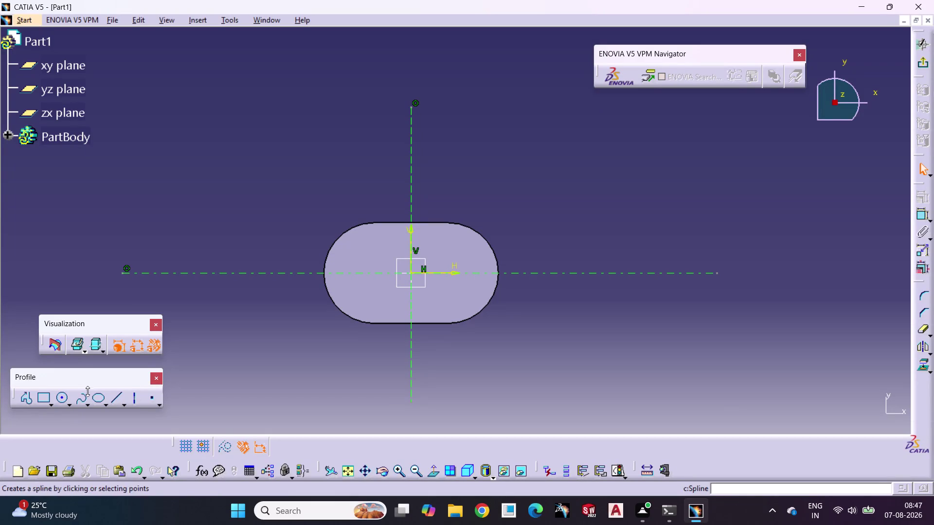
Draw a circle on the horizontal axis left of the origin inside the slot outline.
click(60, 397)
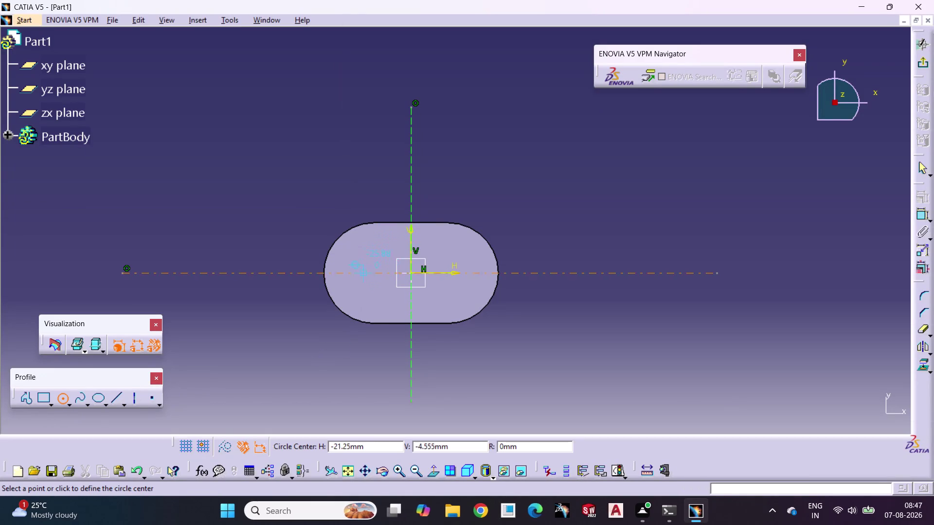
click(367, 271)
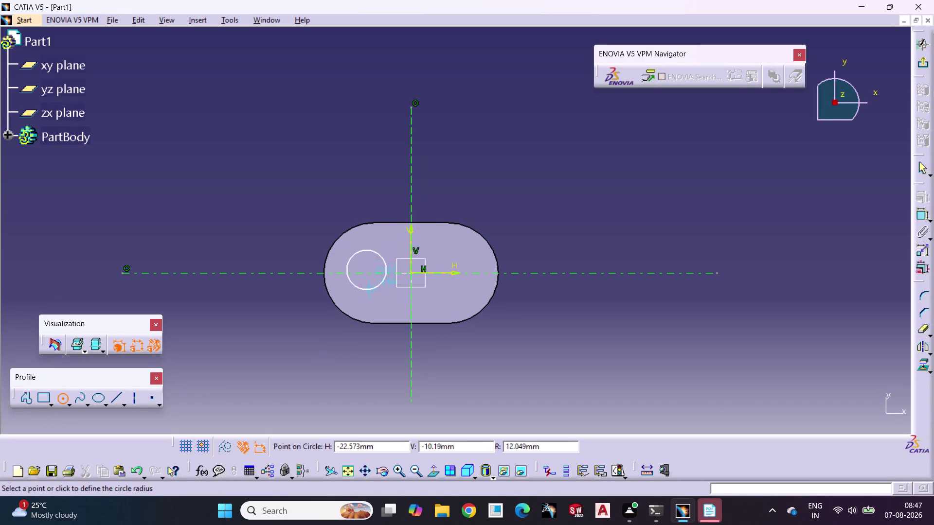
click(372, 297)
click(303, 334)
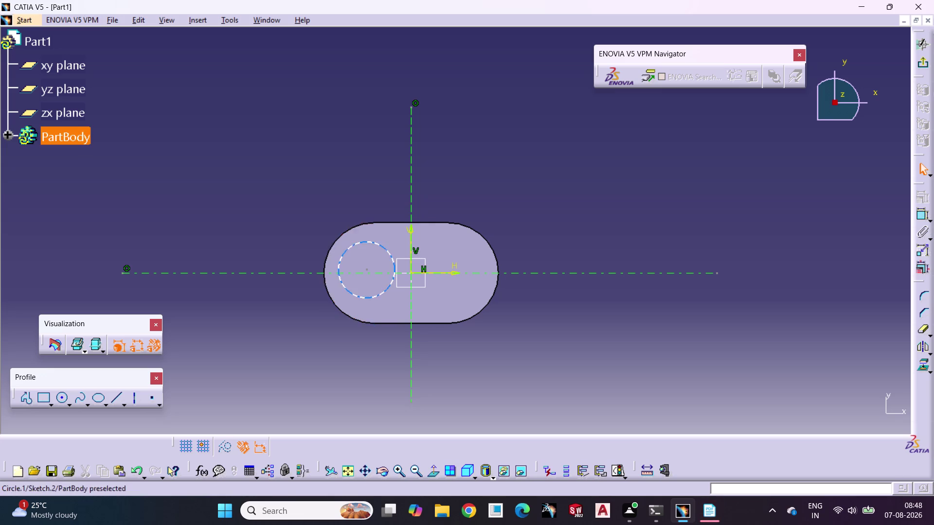
drag(369, 268, 370, 277)
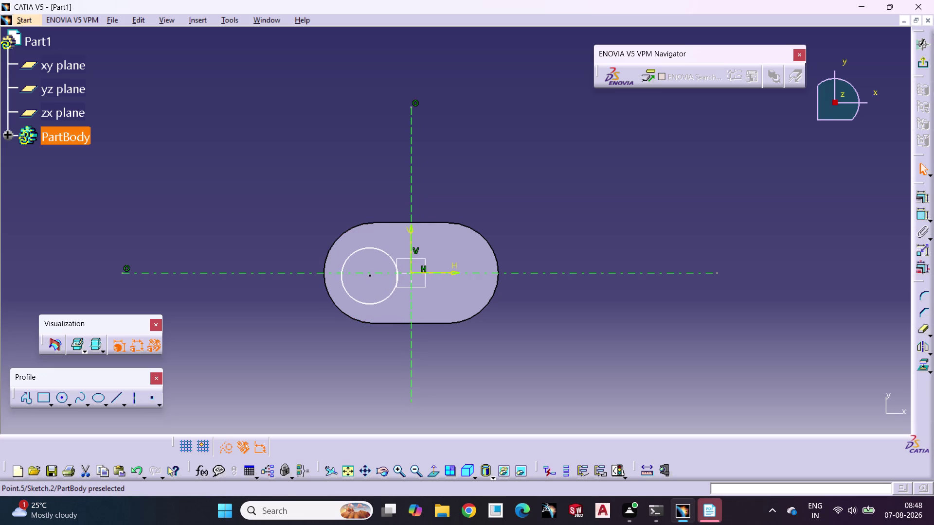
drag(370, 276, 365, 274)
click(286, 308)
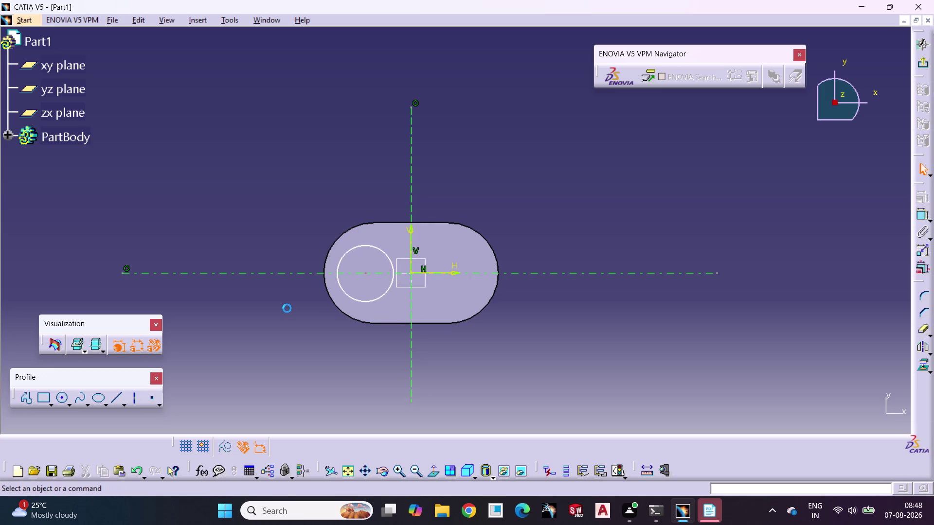
click(916, 215)
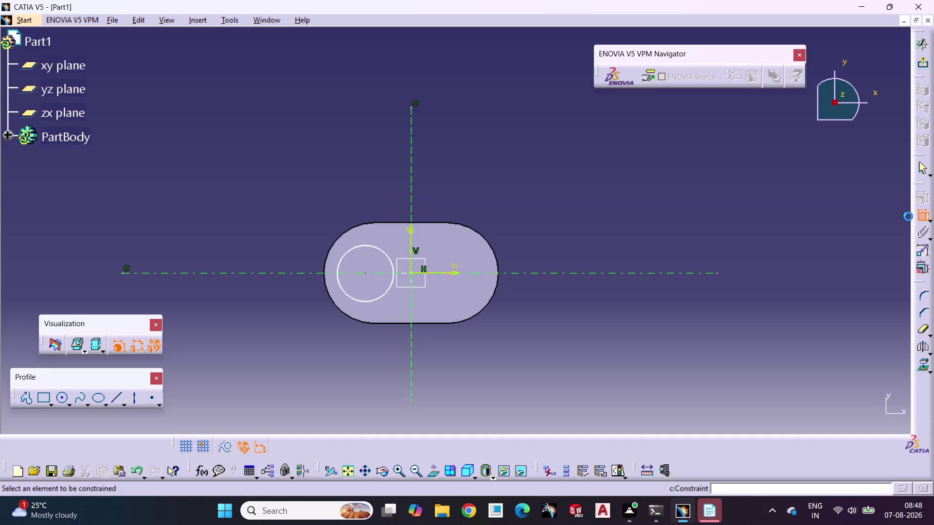
Dimension the circle as a 45 mm diameter.
click(363, 303)
click(262, 351)
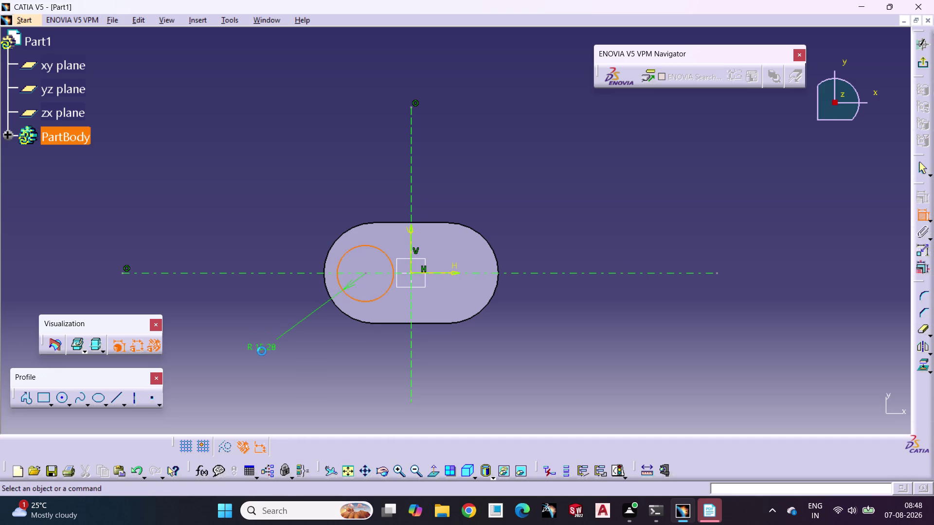
double_click(262, 351)
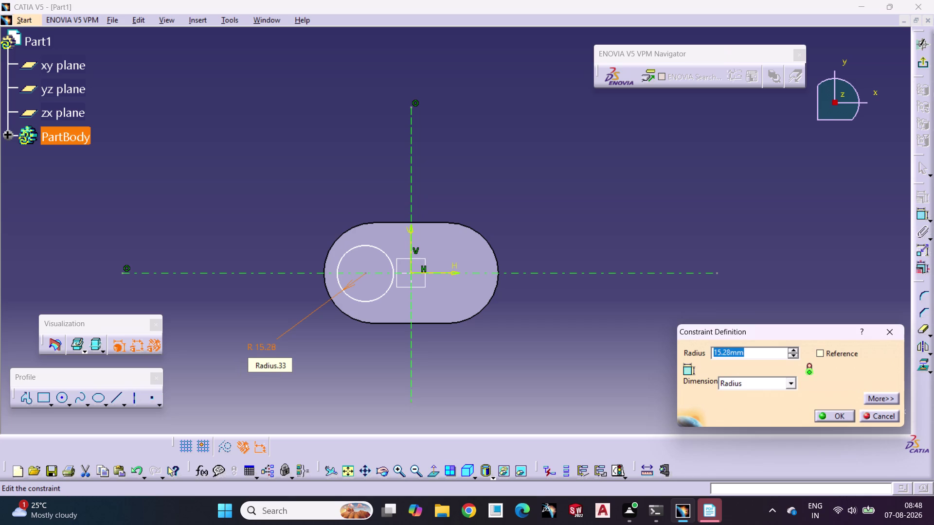
text(45)
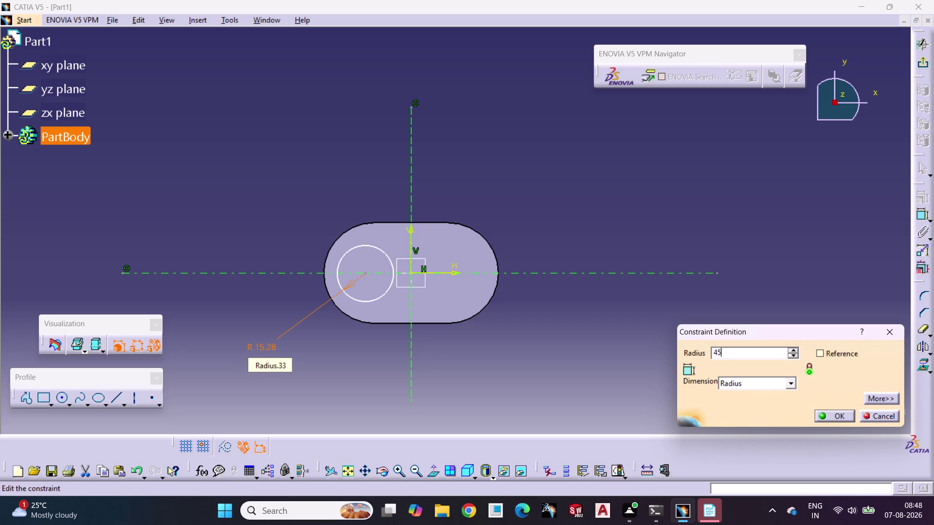
click(790, 380)
click(768, 403)
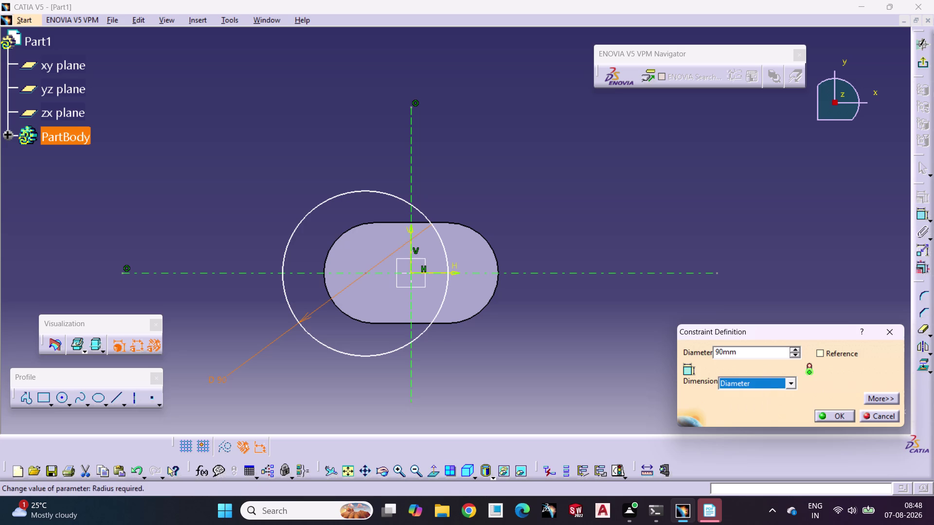
drag(757, 353, 697, 370)
text(45)
key(Return)
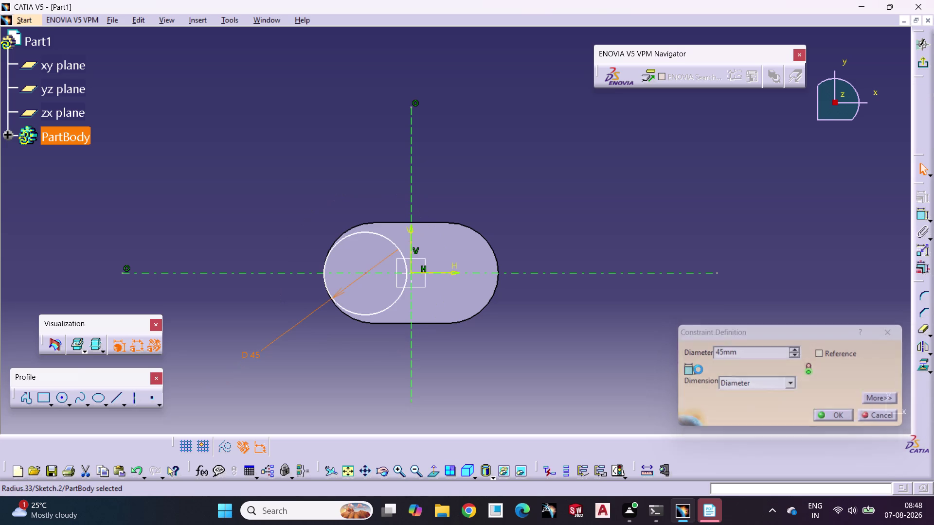
click(333, 395)
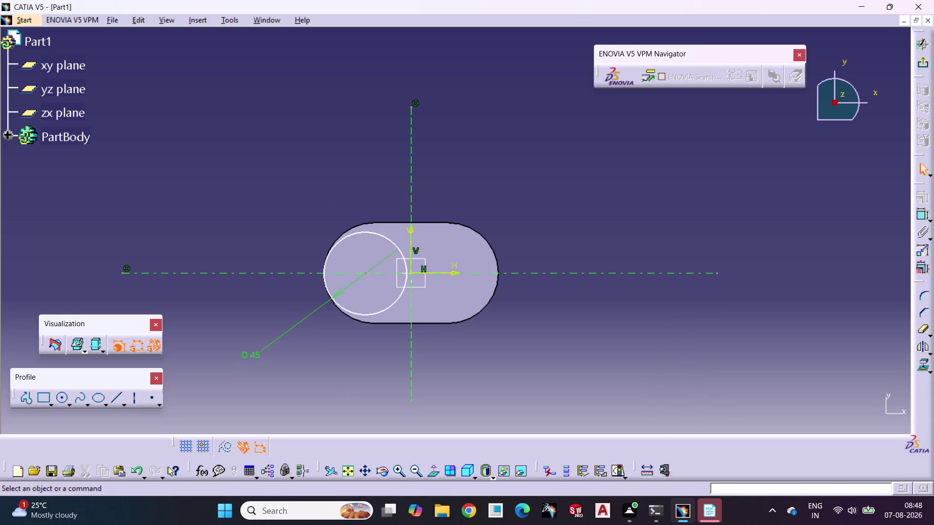
Nudge the circle's centre slightly to the right.
drag(367, 274, 370, 274)
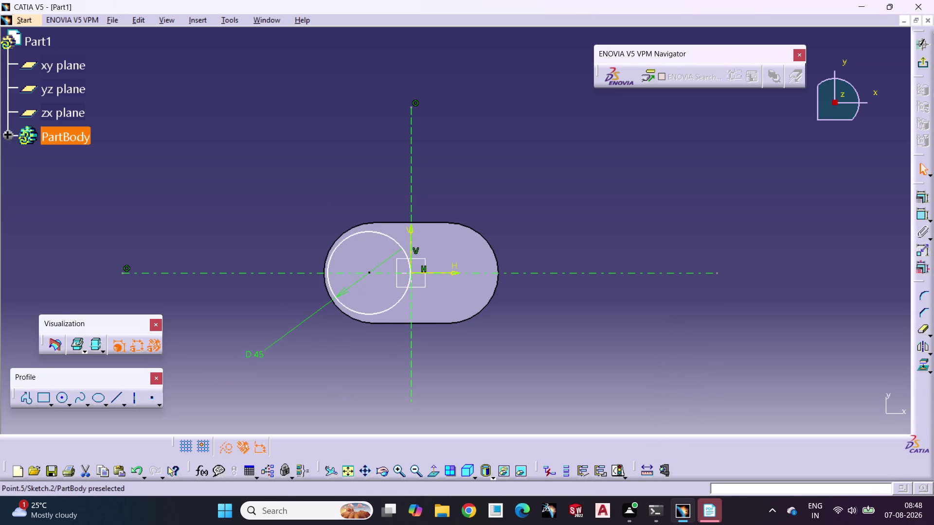
drag(370, 273, 372, 273)
click(332, 345)
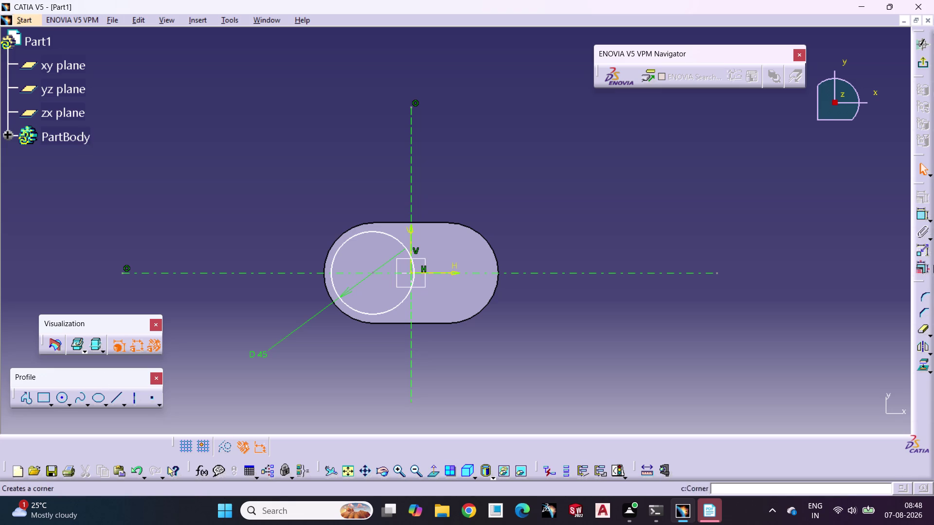
click(920, 213)
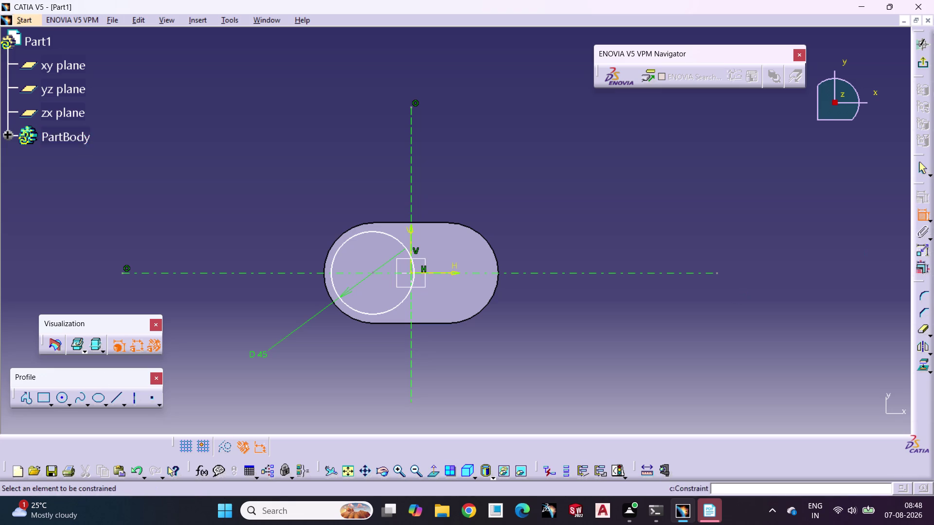
Constrain the circle's centre 20 mm from the vertical axis.
click(408, 352)
click(375, 272)
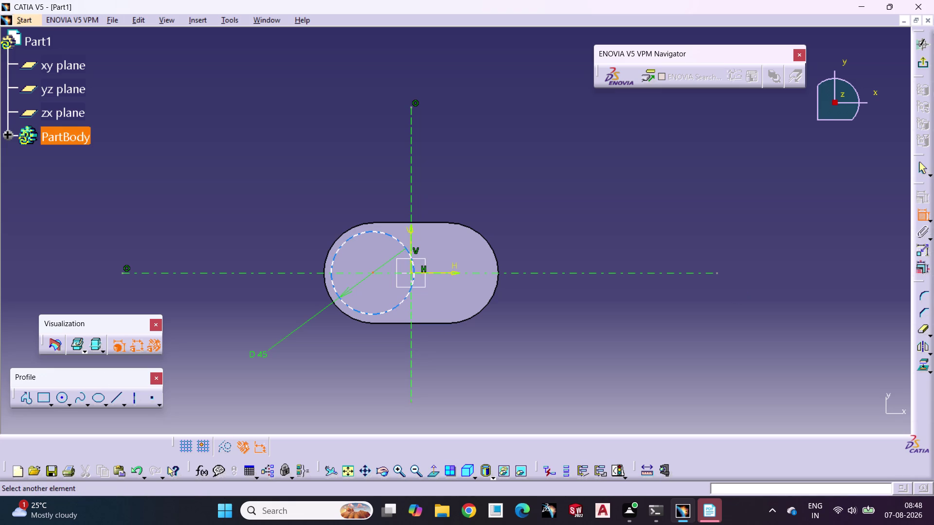
click(410, 344)
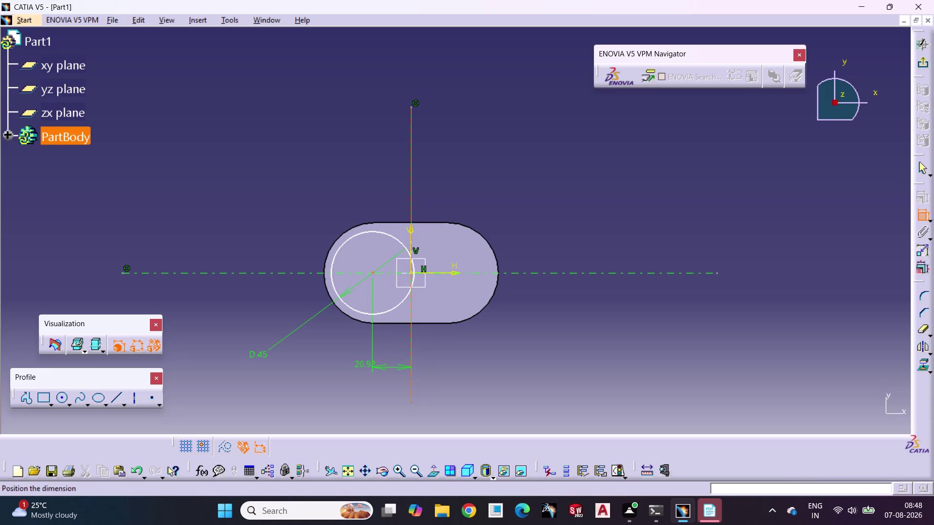
click(389, 372)
double_click(389, 373)
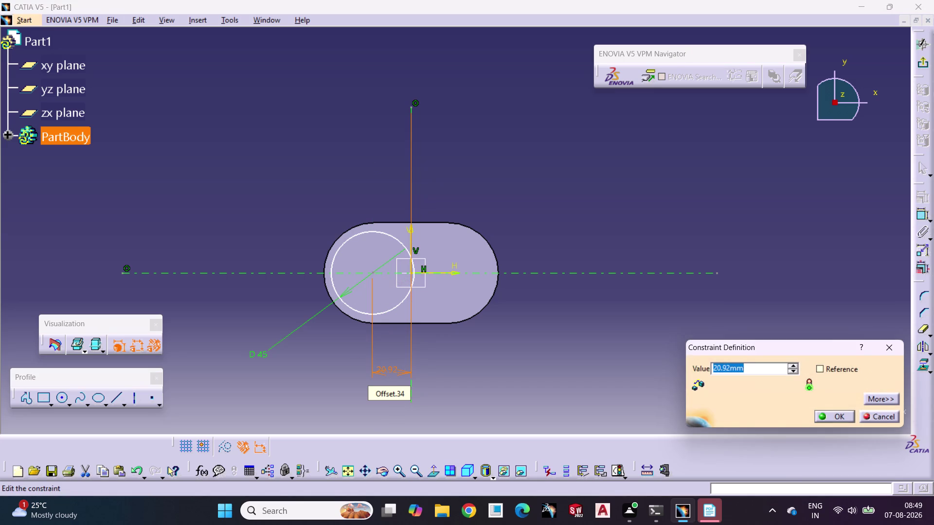
text(20)
key(Return)
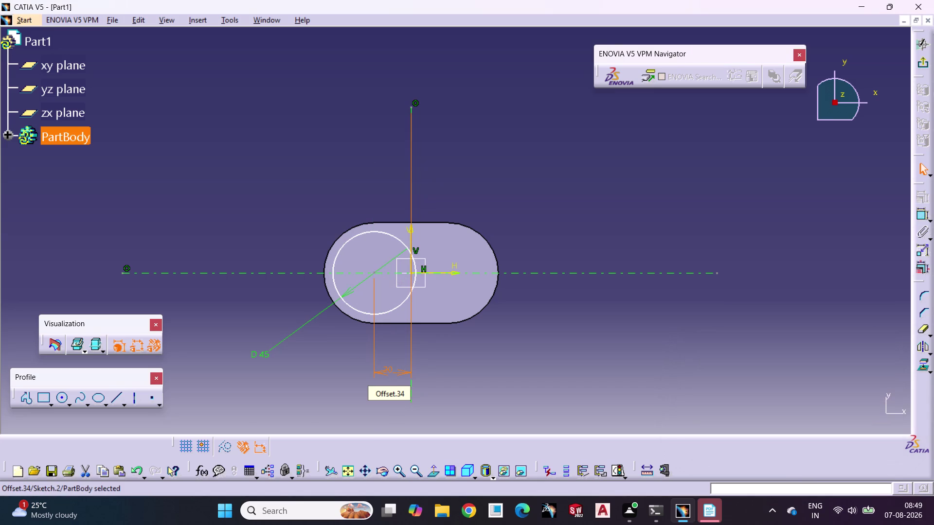
click(509, 347)
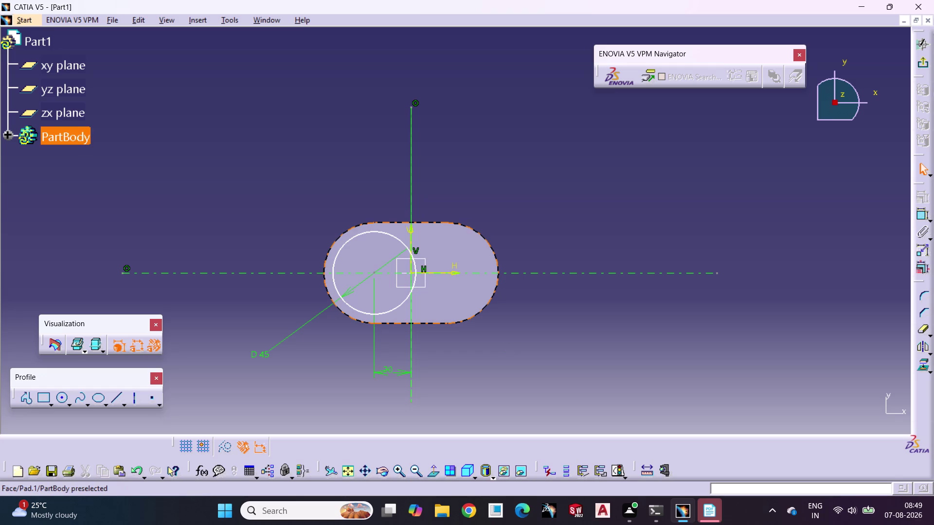
Constrain the circle to the horizontal axis and exit the sketch.
click(384, 234)
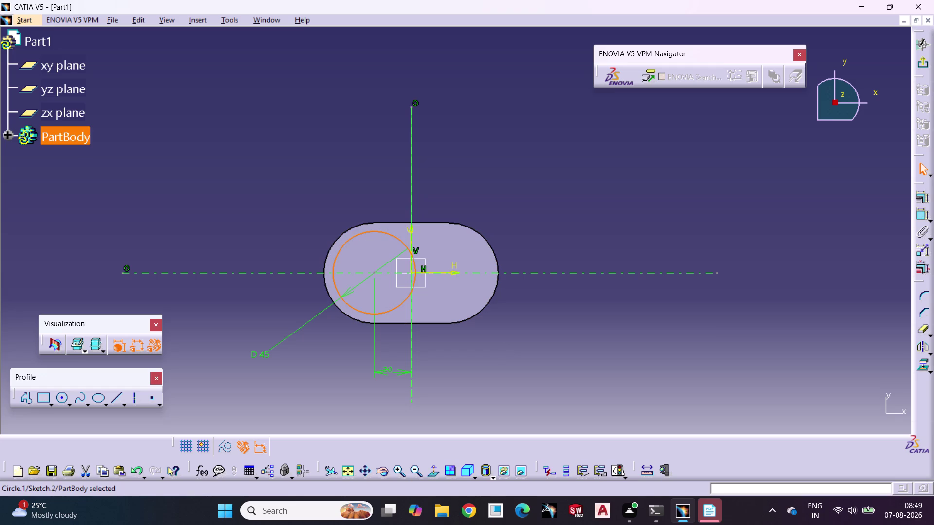
click(919, 216)
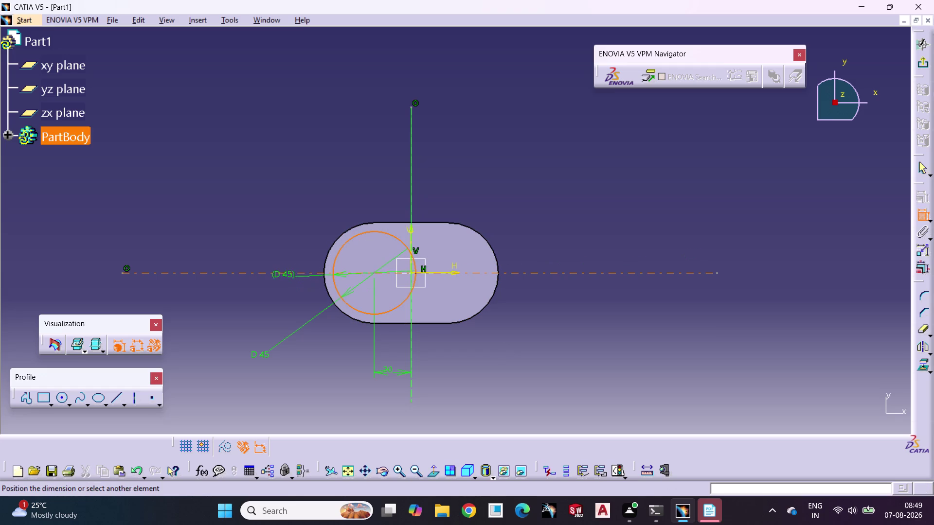
click(285, 271)
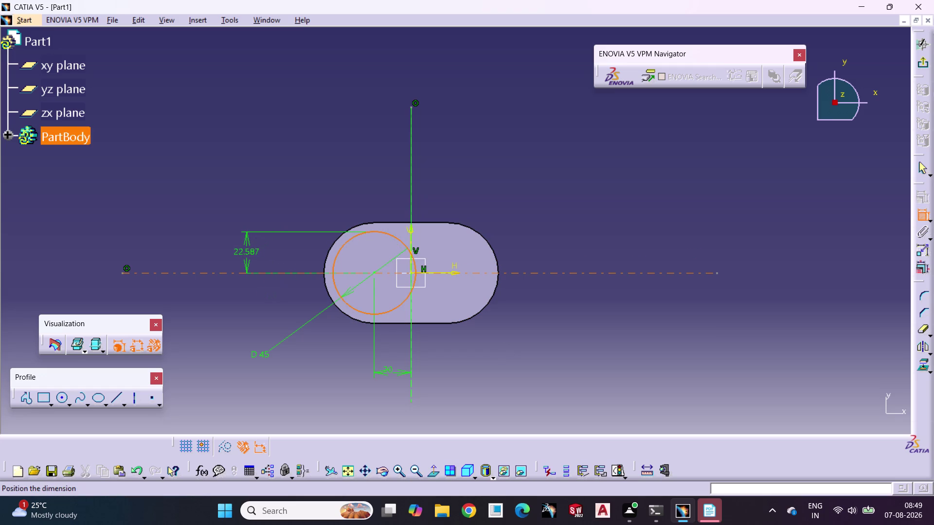
click(246, 255)
click(230, 310)
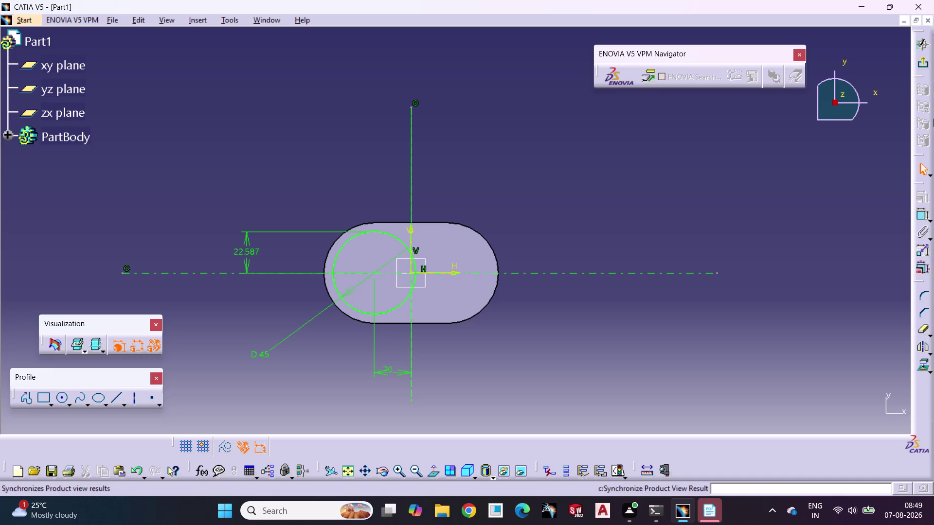
click(920, 66)
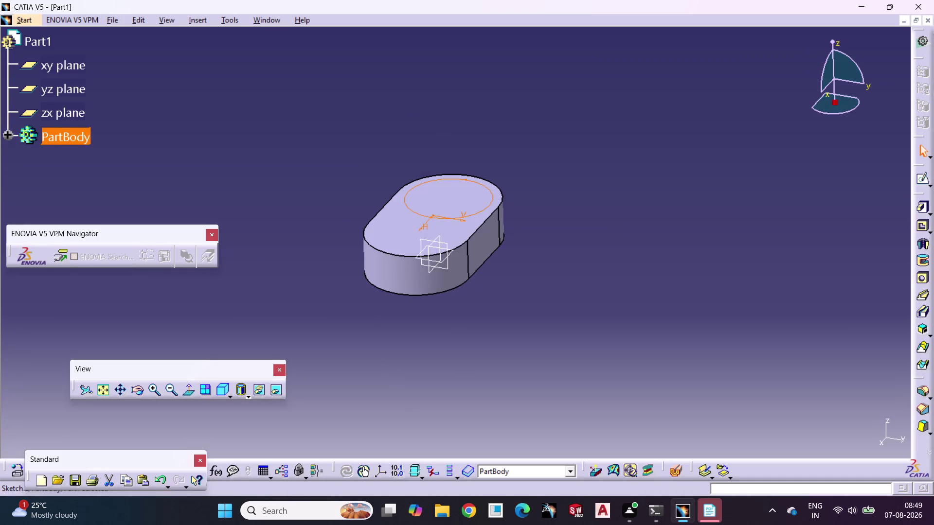
Pad the circle sketch into a cylindrical boss on top of the base pad.
click(923, 203)
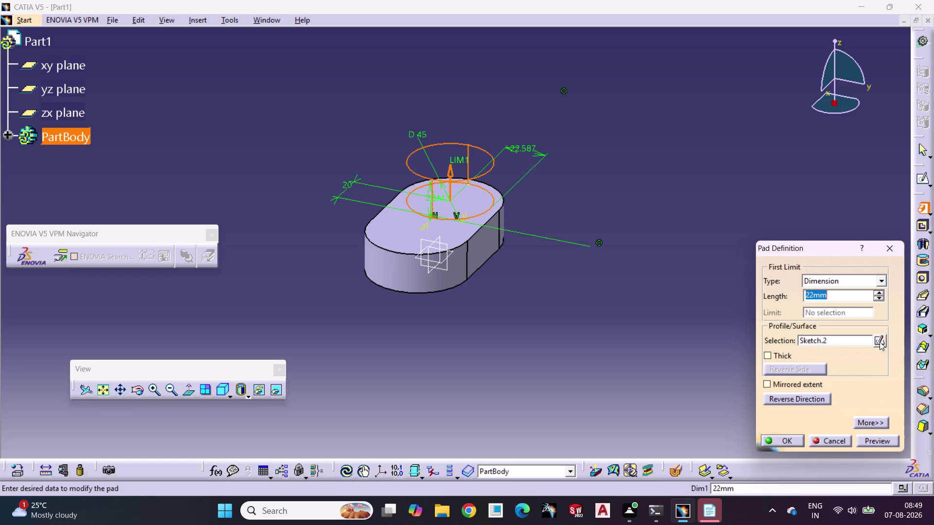
text(45)
key(Return)
click(607, 153)
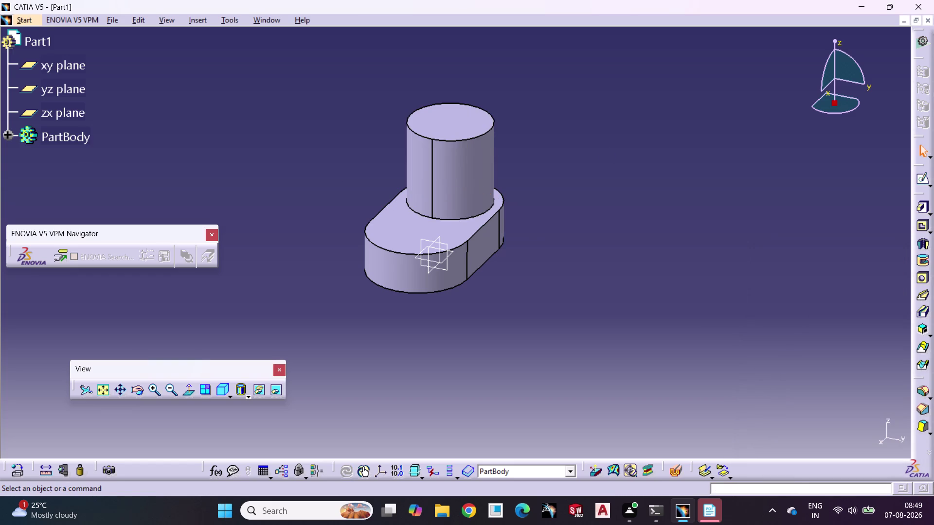
Rotate the view and select the boss's top face.
middle_drag(612, 158, 632, 189)
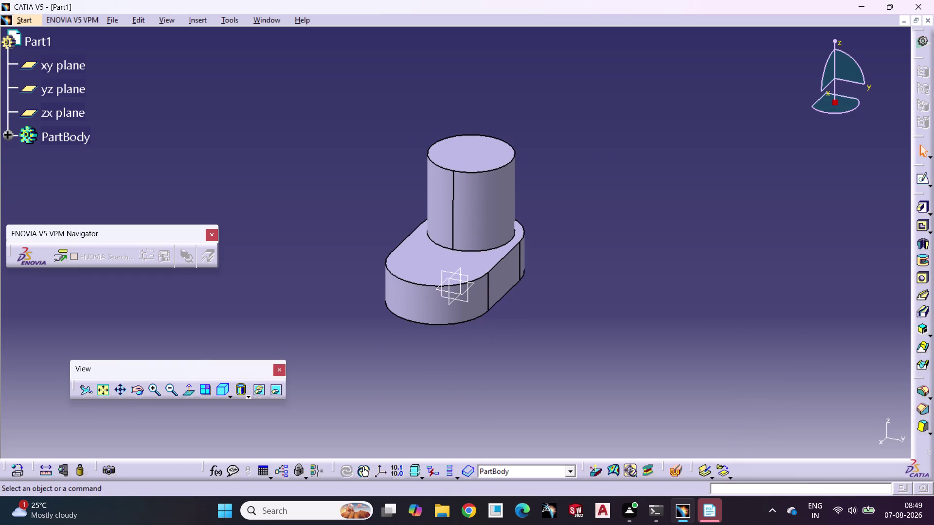
click(135, 392)
drag(322, 242, 307, 266)
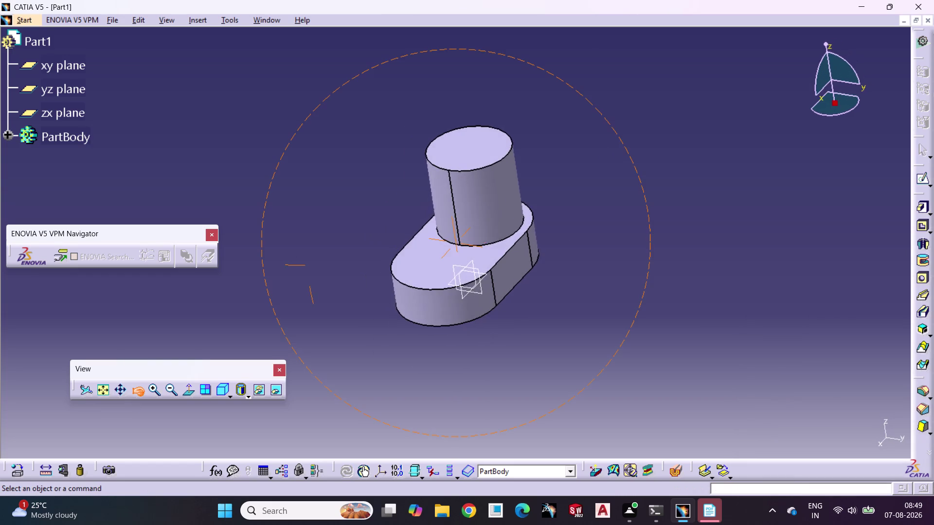
drag(307, 265, 543, 359)
click(393, 181)
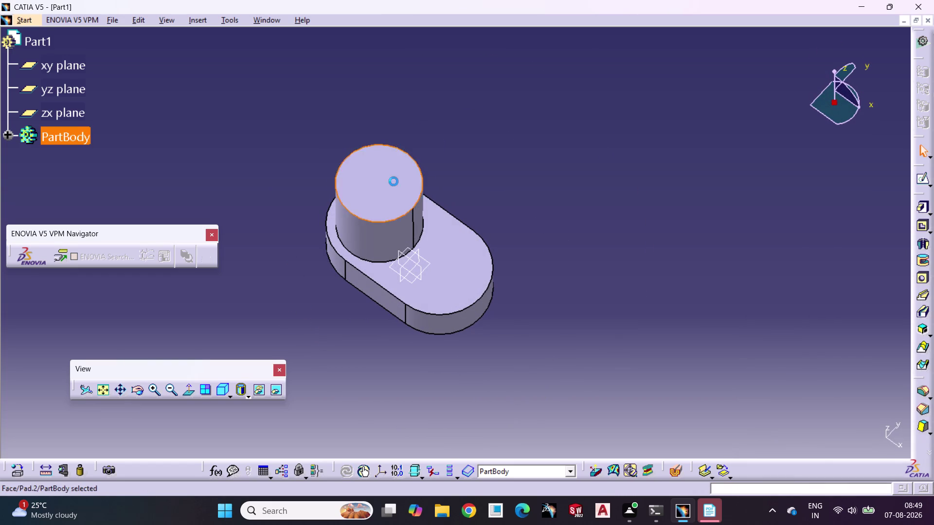
Start a sketch on the top face, then undo a test line.
click(918, 178)
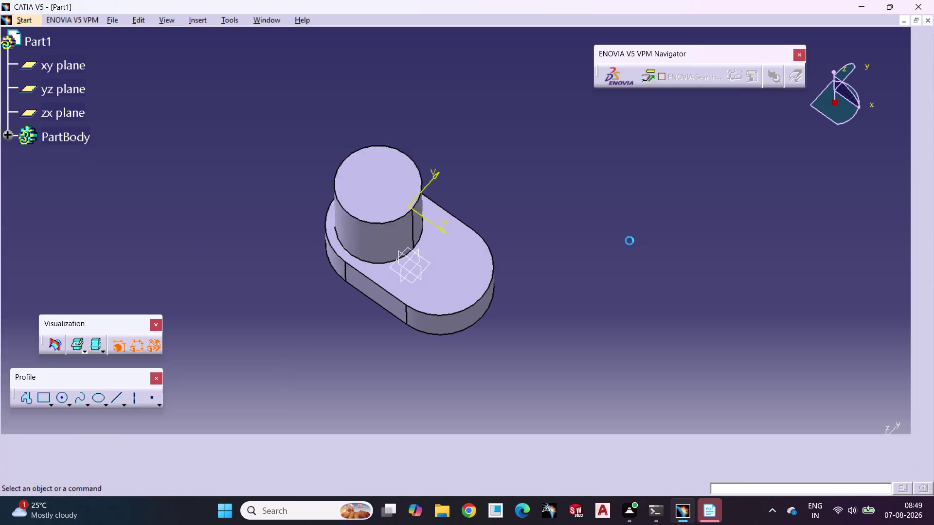
click(645, 244)
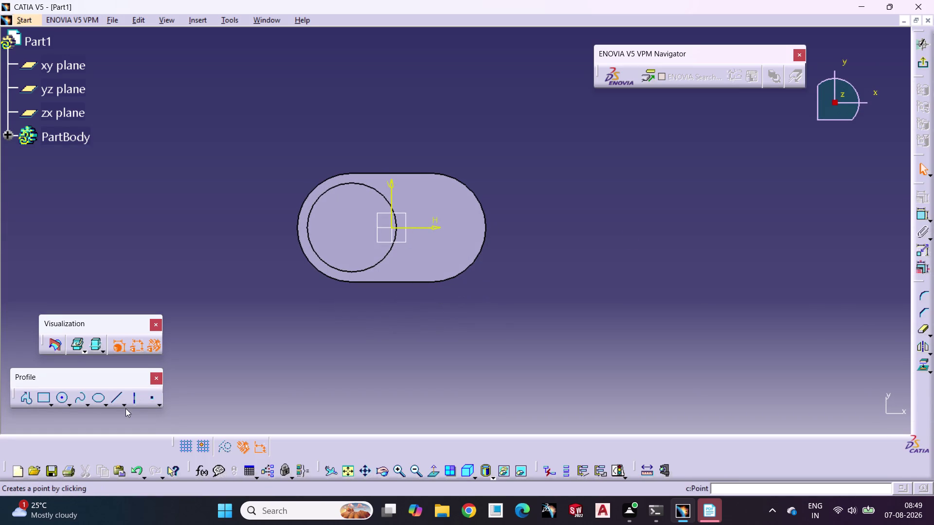
click(135, 398)
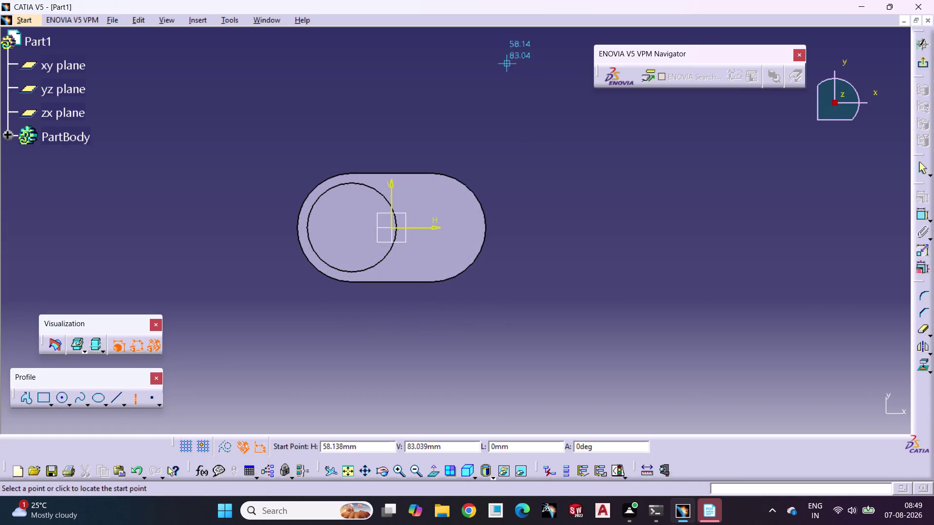
click(391, 57)
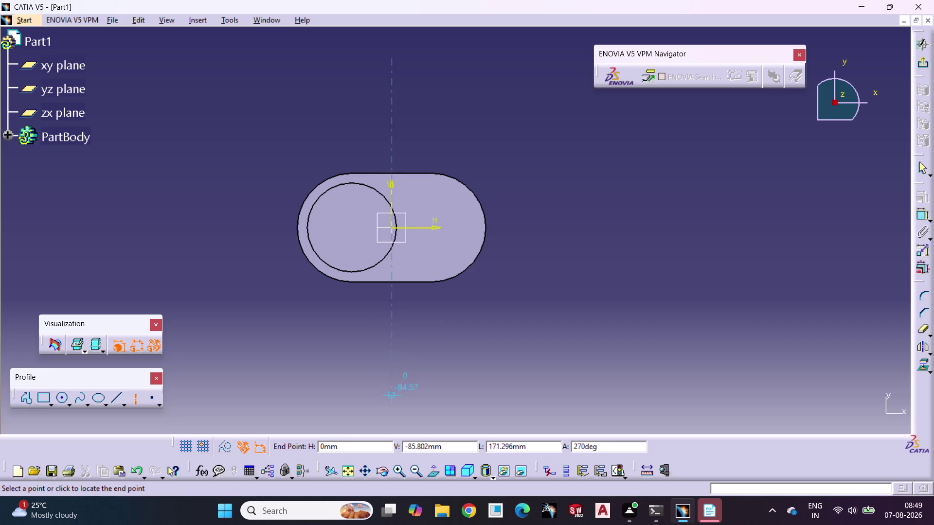
click(388, 400)
click(327, 398)
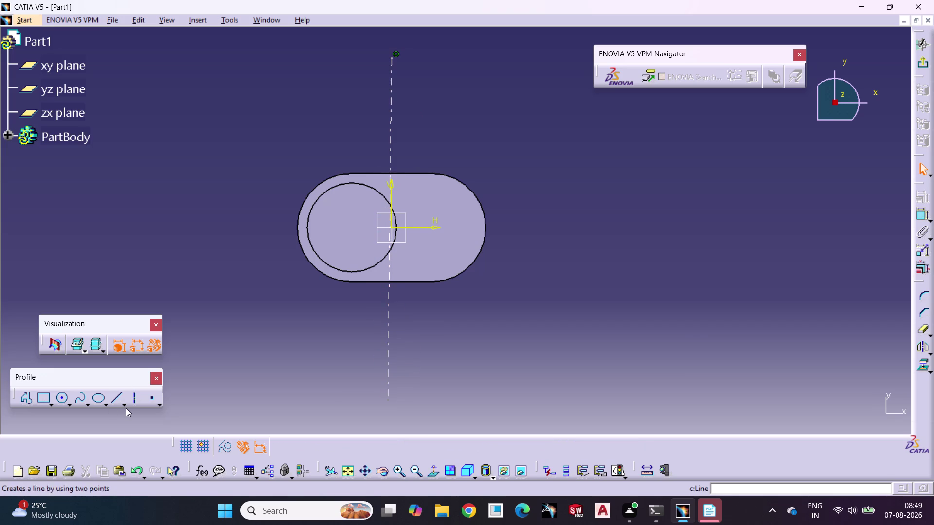
key(ctrl+z)
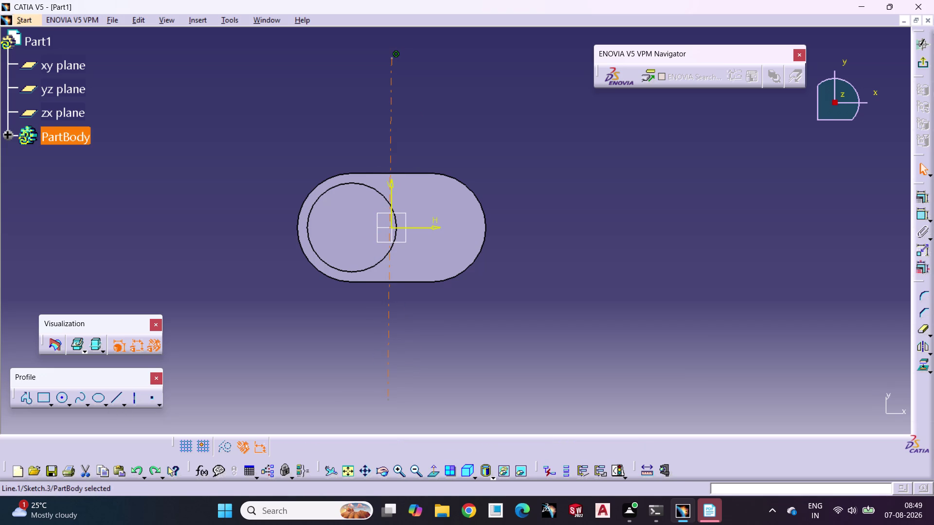
key(ctrl+z)
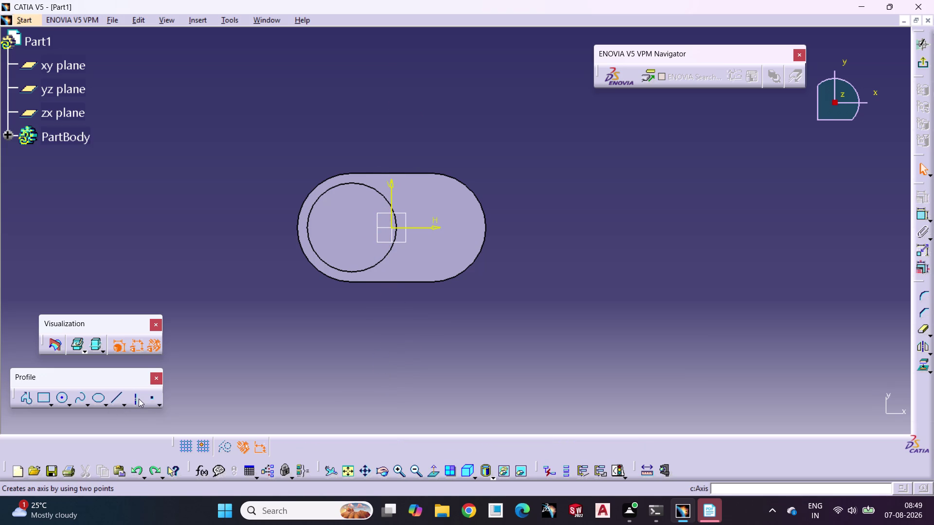
Draw vertical and horizontal axis lines crossing at the origin.
click(134, 398)
click(393, 364)
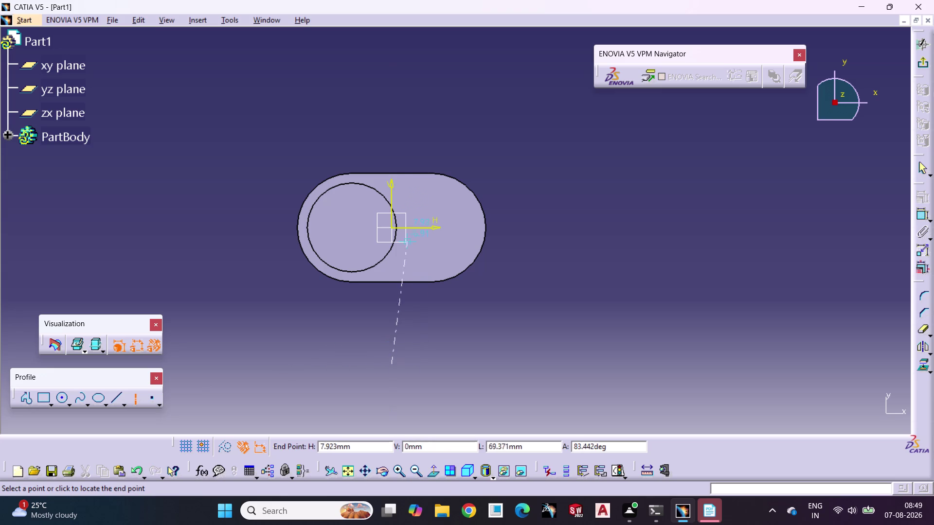
click(391, 67)
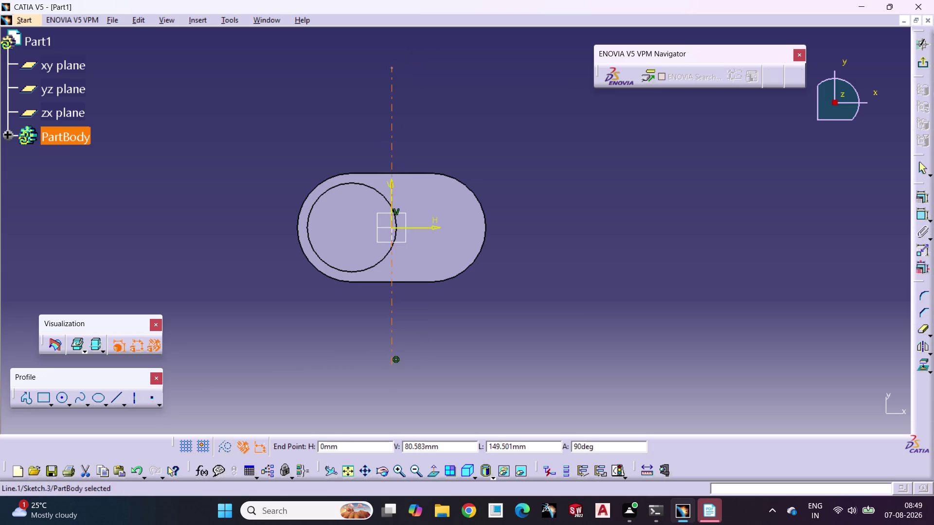
click(455, 91)
click(134, 397)
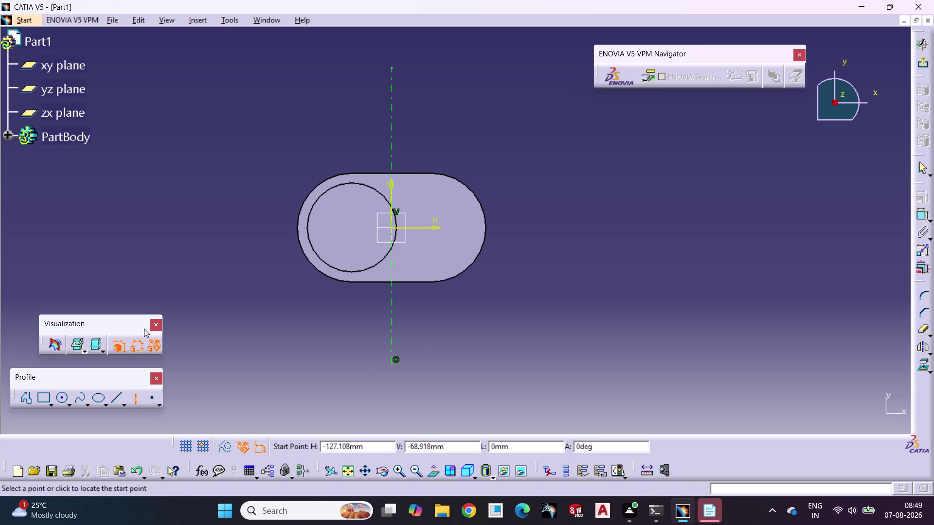
click(158, 231)
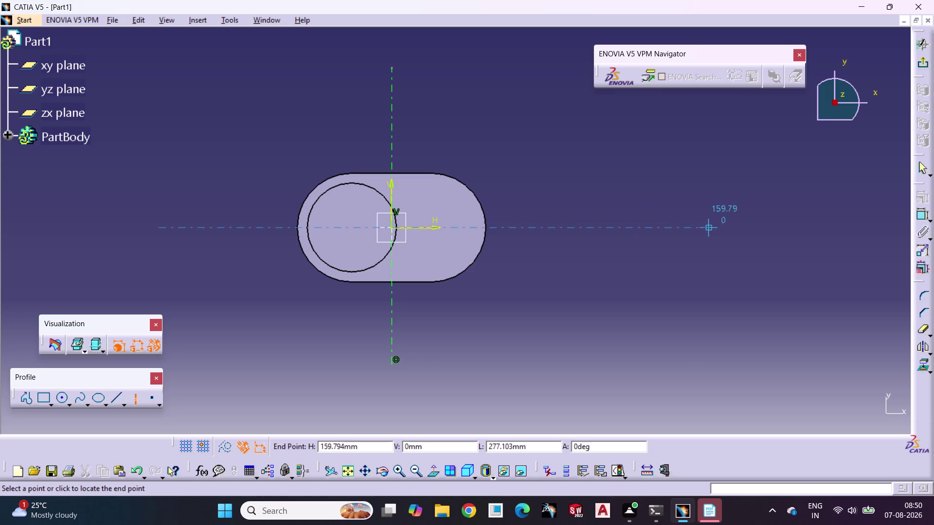
click(711, 226)
click(694, 255)
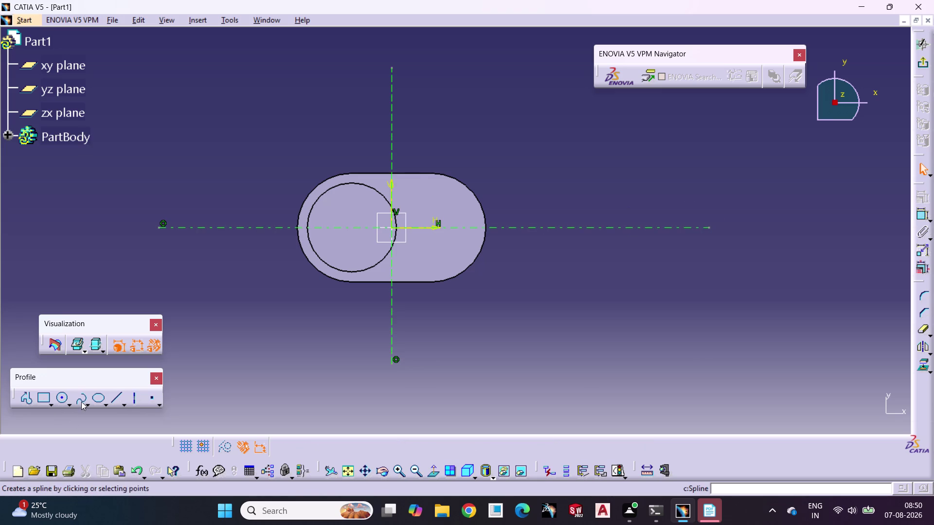
Draw a circle centred on the horizontal axis left of the origin.
click(63, 400)
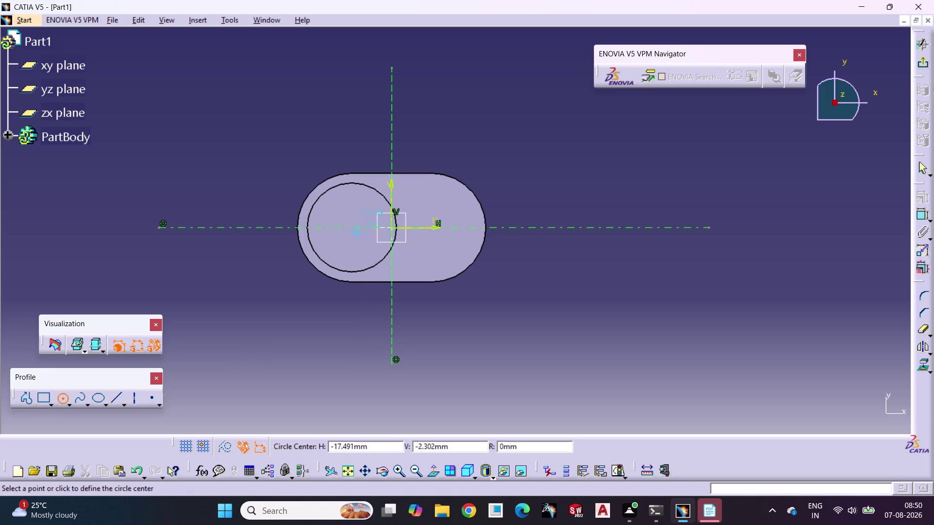
click(348, 228)
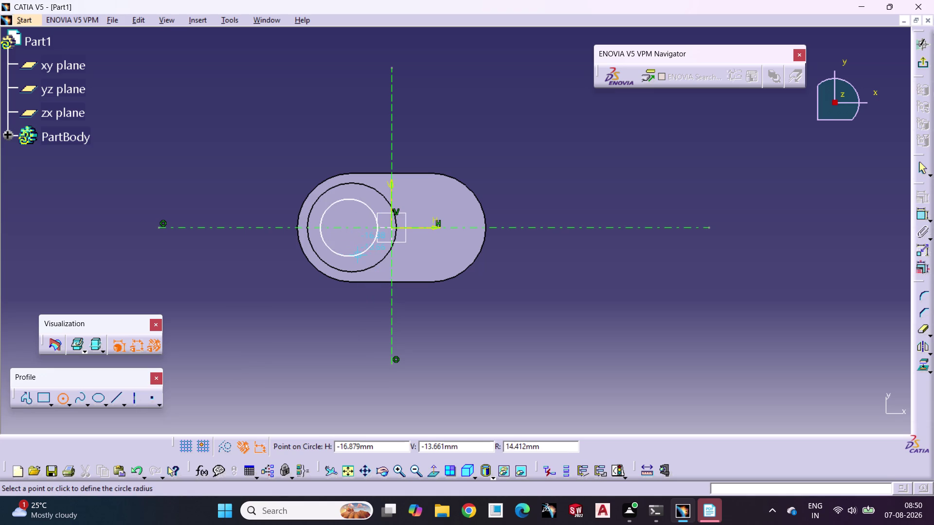
click(359, 258)
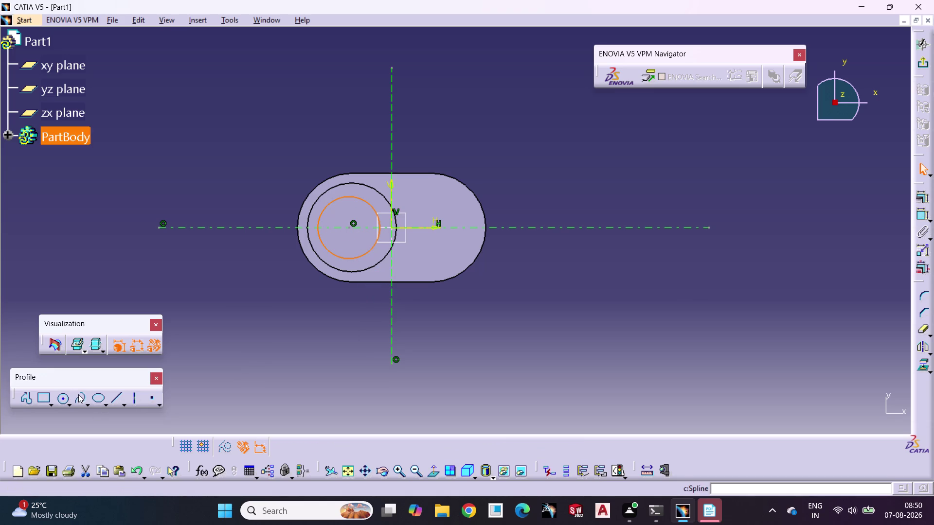
click(61, 399)
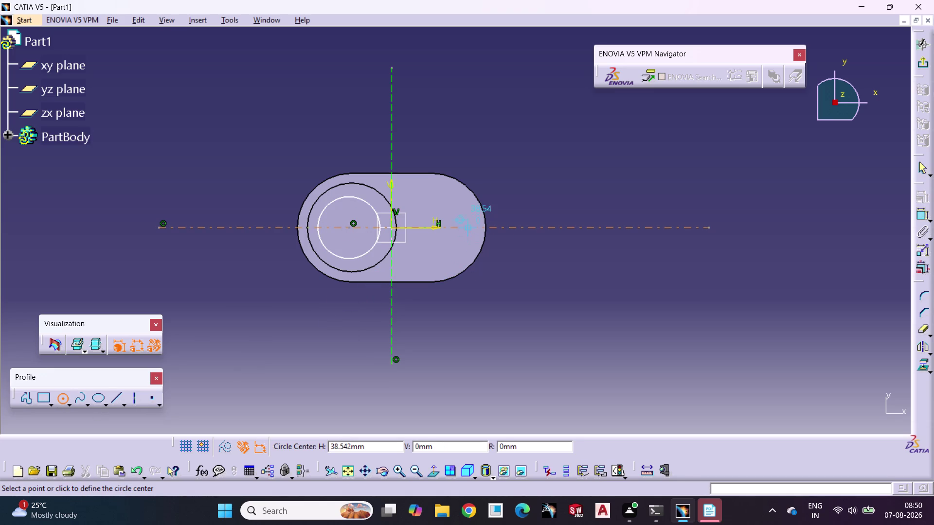
Draw a circle right of the origin and dimension it to radius 27.5.
click(477, 228)
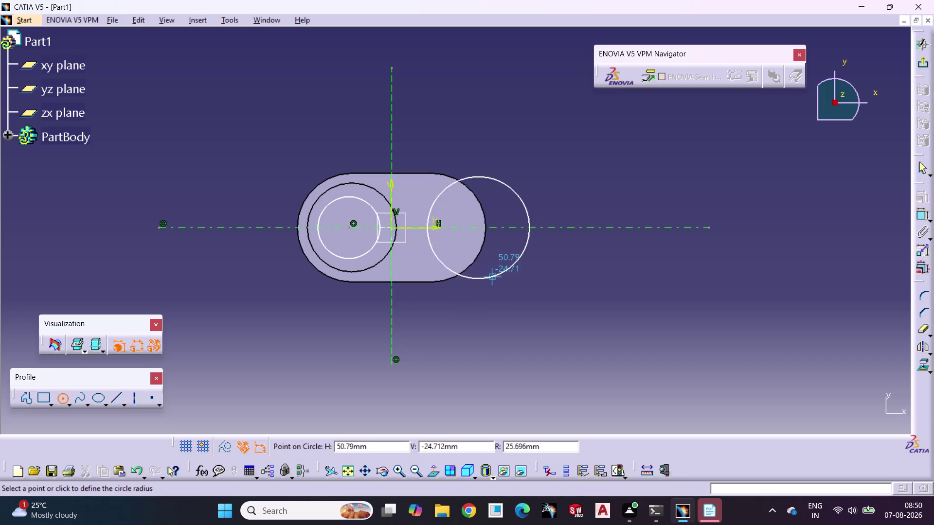
click(493, 277)
click(917, 220)
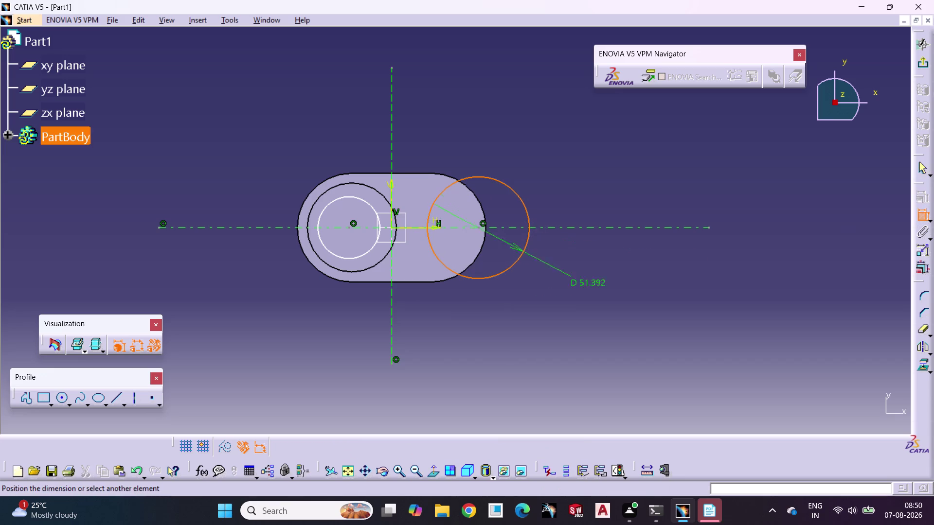
click(515, 308)
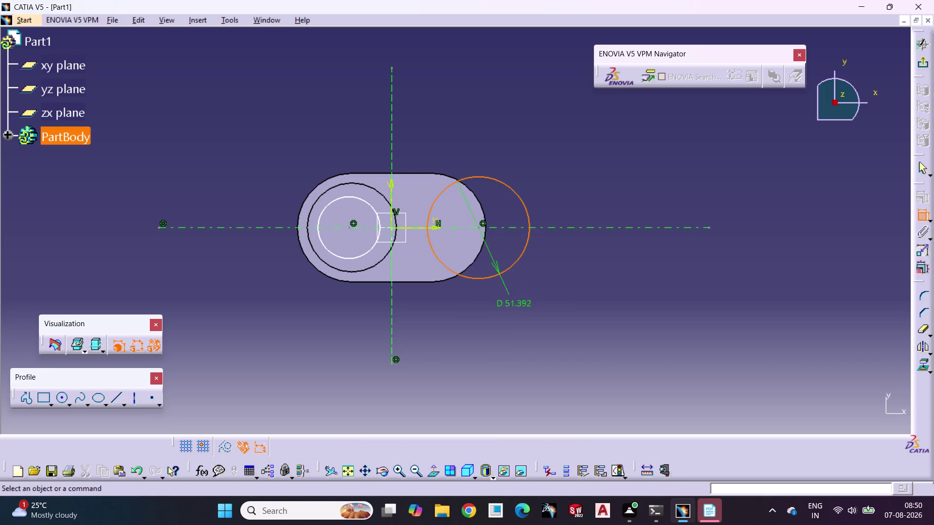
double_click(520, 299)
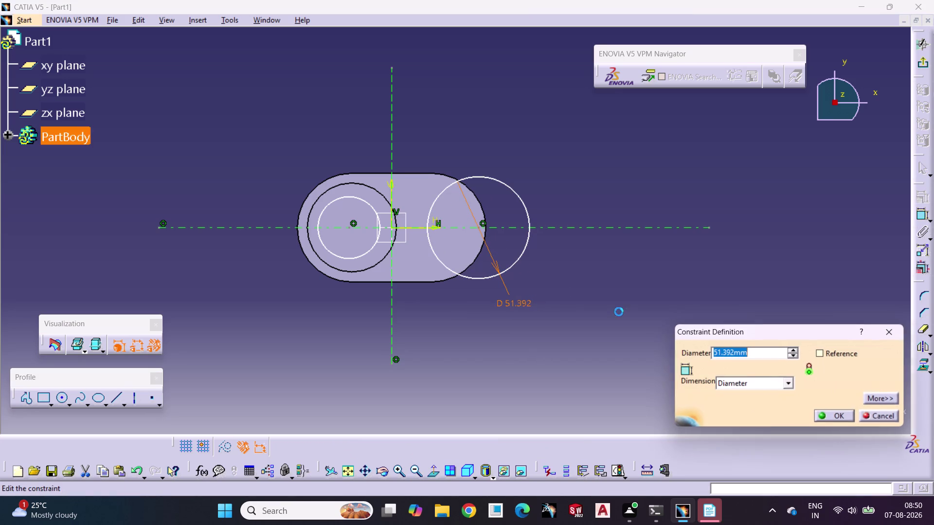
click(785, 384)
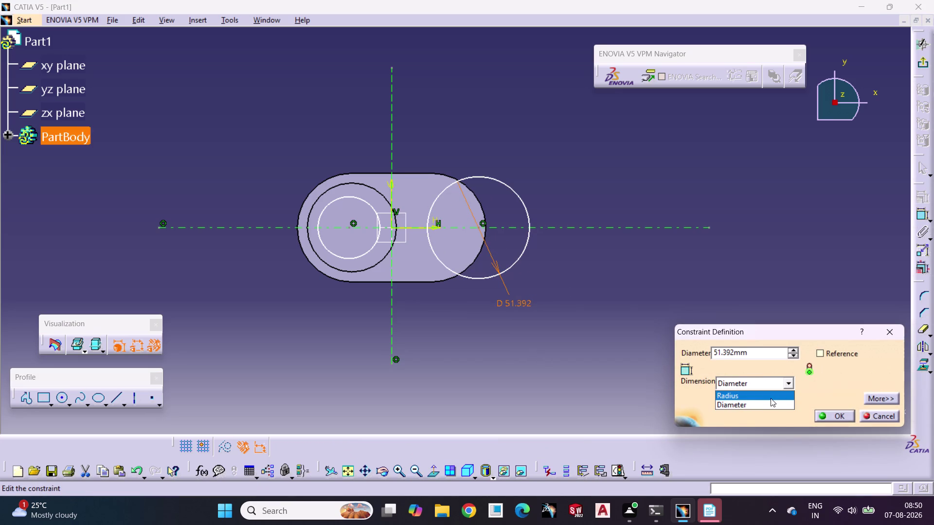
click(770, 398)
drag(755, 354, 655, 370)
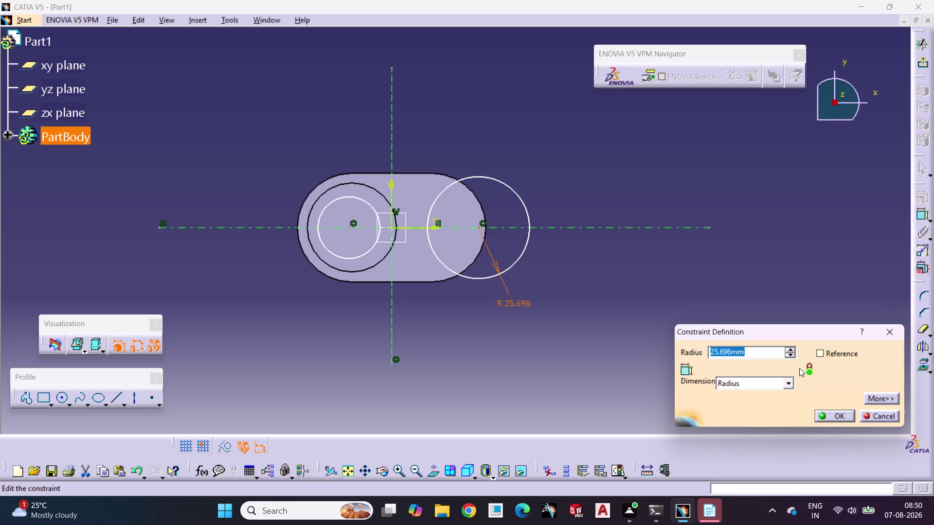
text(7.)
key(BackSpace)
key(BackSpace)
key(BackSpace)
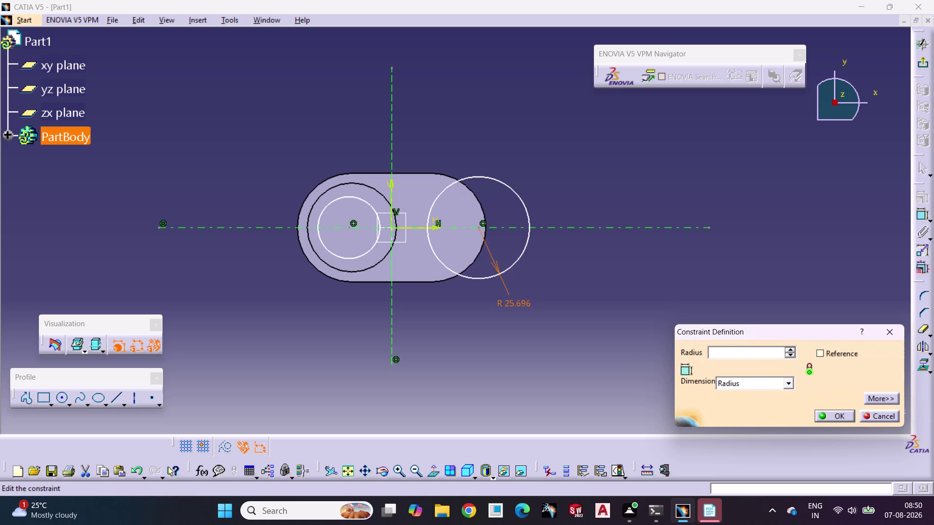
text(27.5)
key(Return)
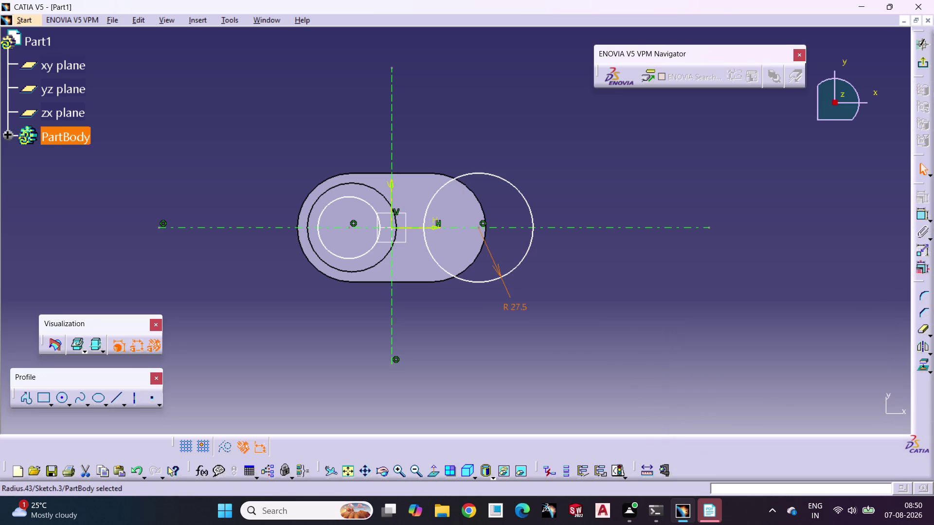
click(640, 341)
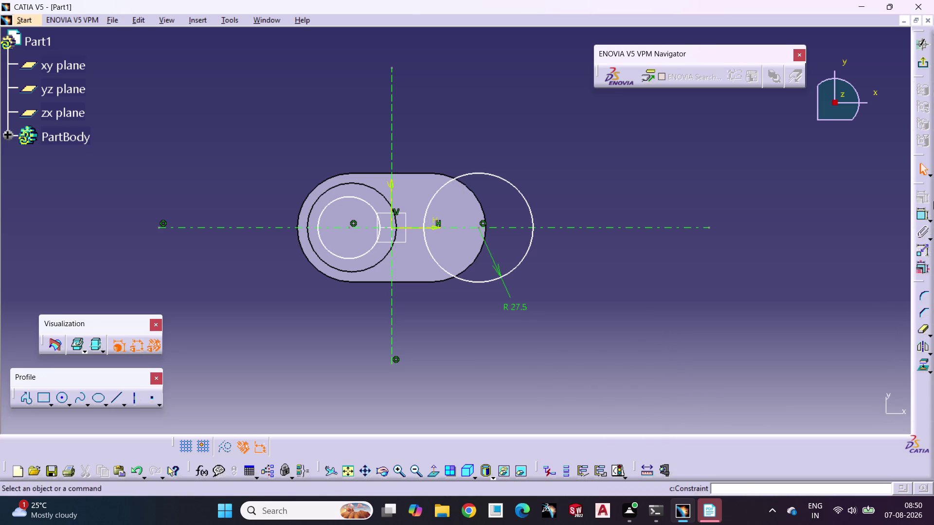
Dimension the left circle to radius 27.5.
click(917, 220)
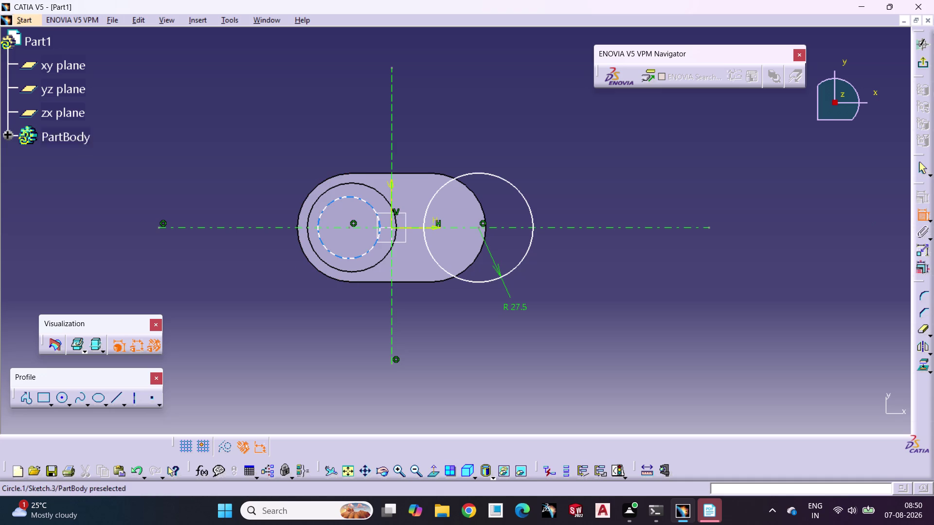
click(341, 259)
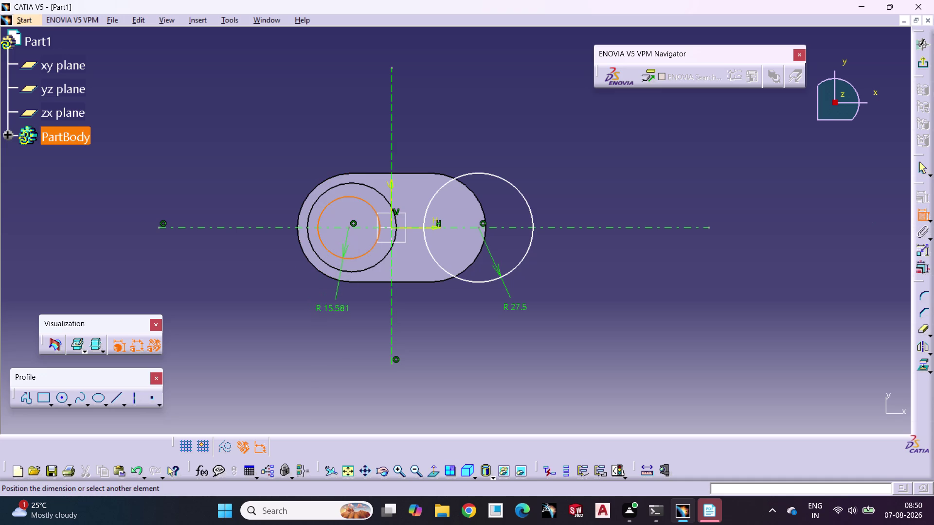
click(301, 325)
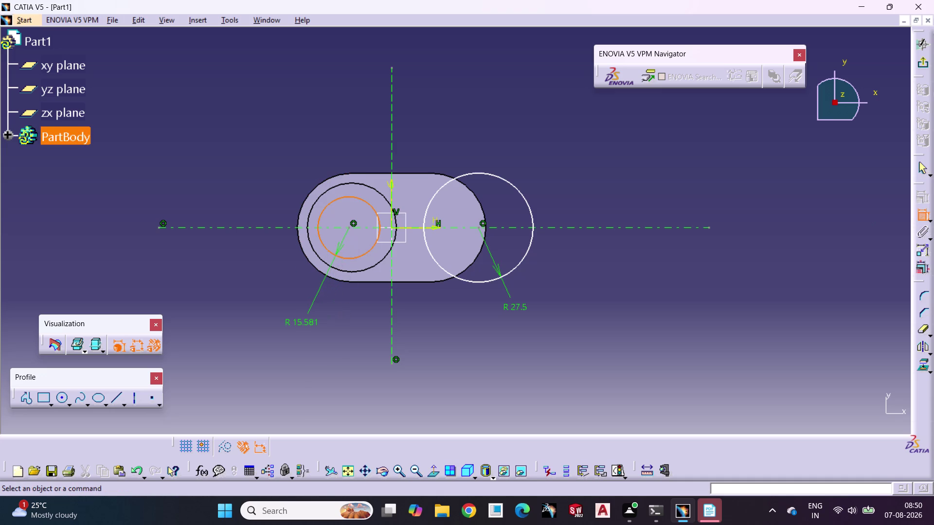
double_click(301, 325)
double_click(305, 324)
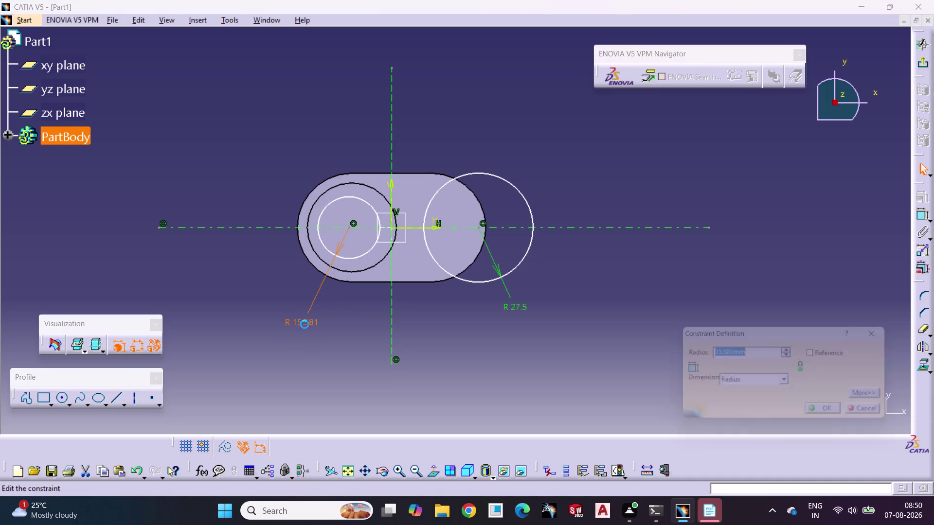
text(27)
text(.5)
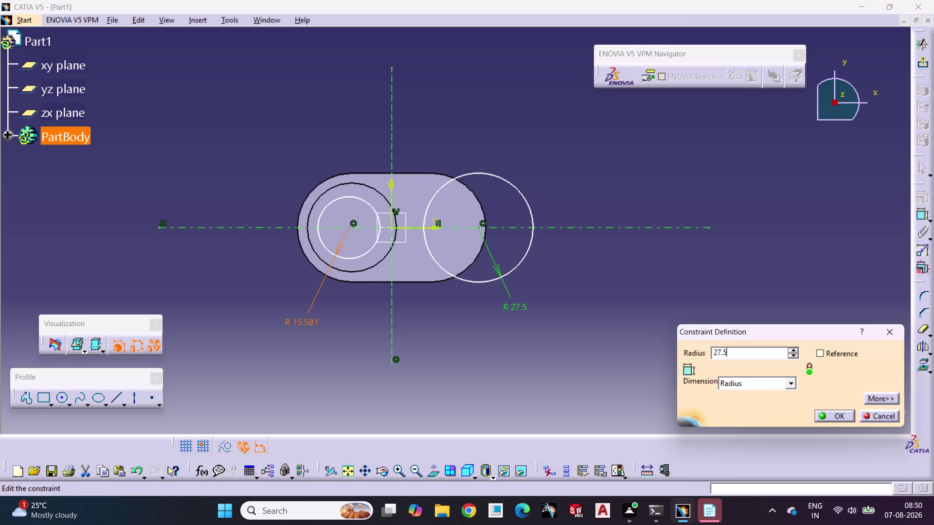
key(Return)
click(330, 375)
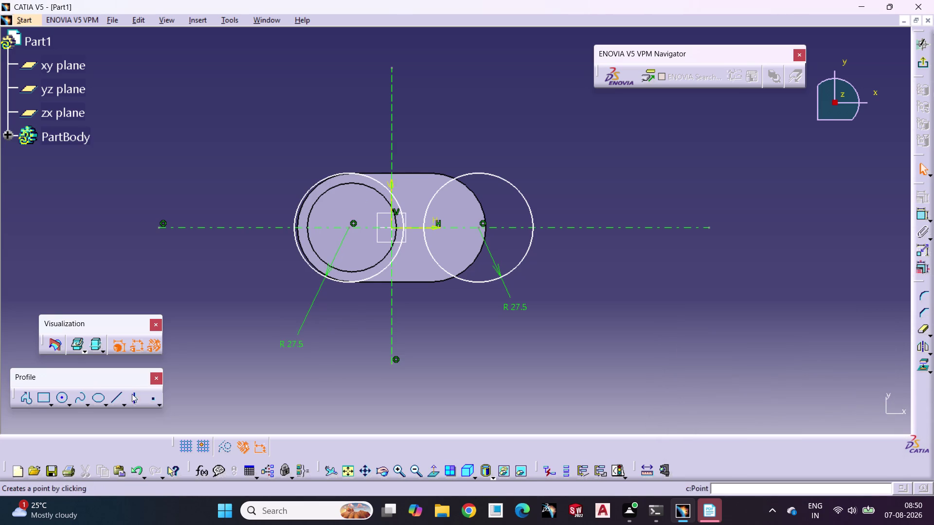
click(118, 398)
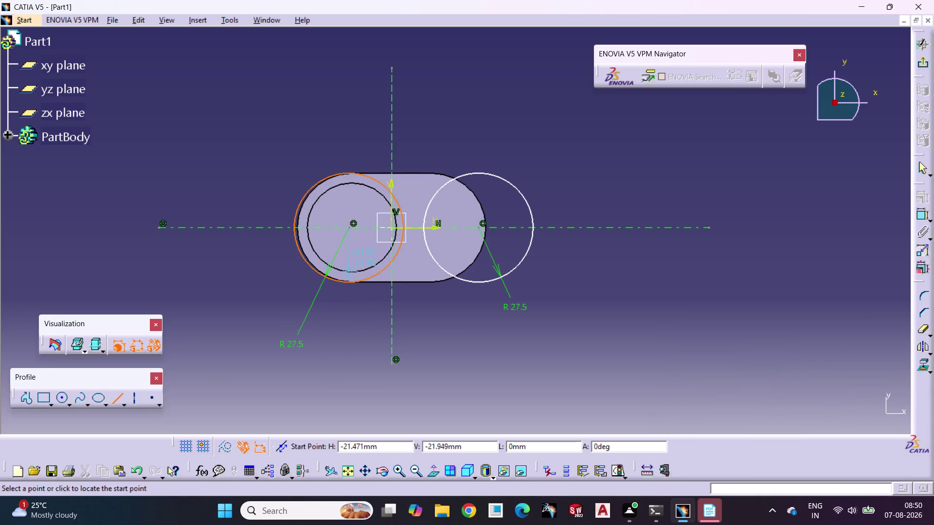
Draw a line across the circle bottoms and mirror it about the horizontal axis.
click(346, 282)
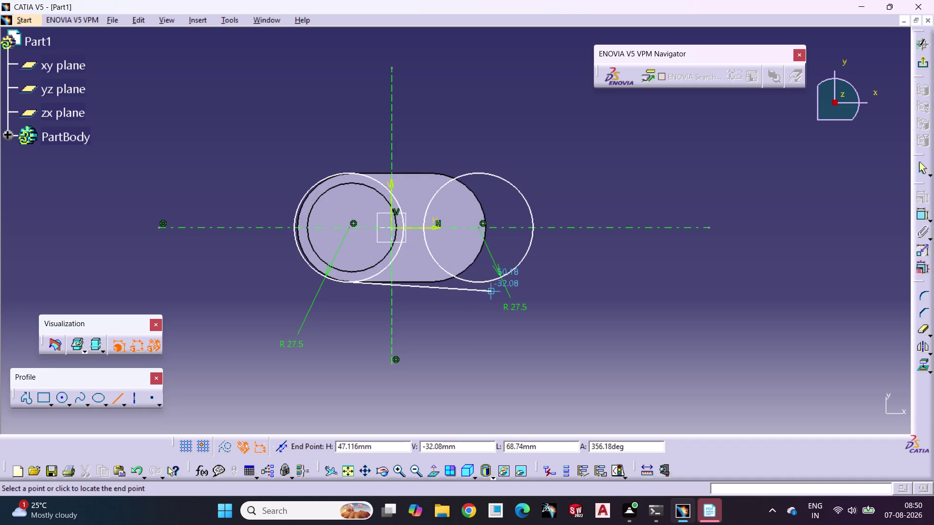
click(478, 283)
click(468, 316)
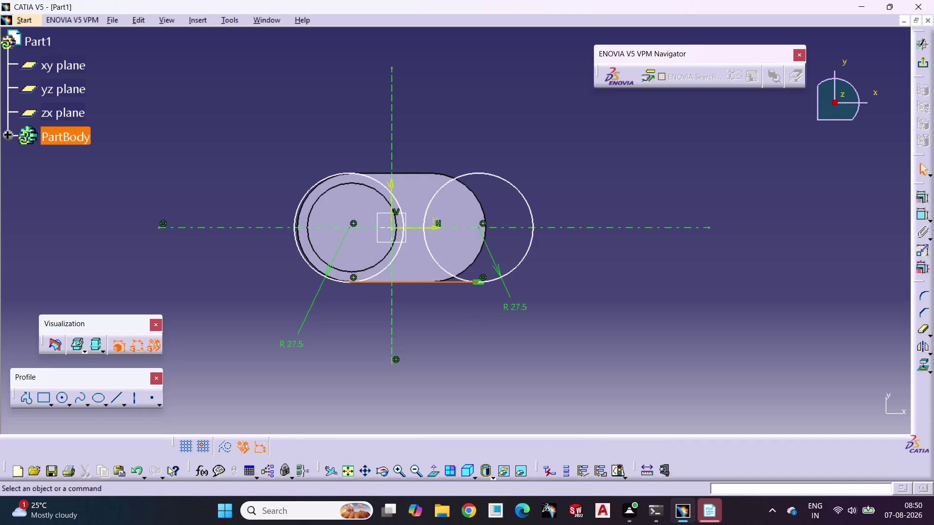
click(435, 281)
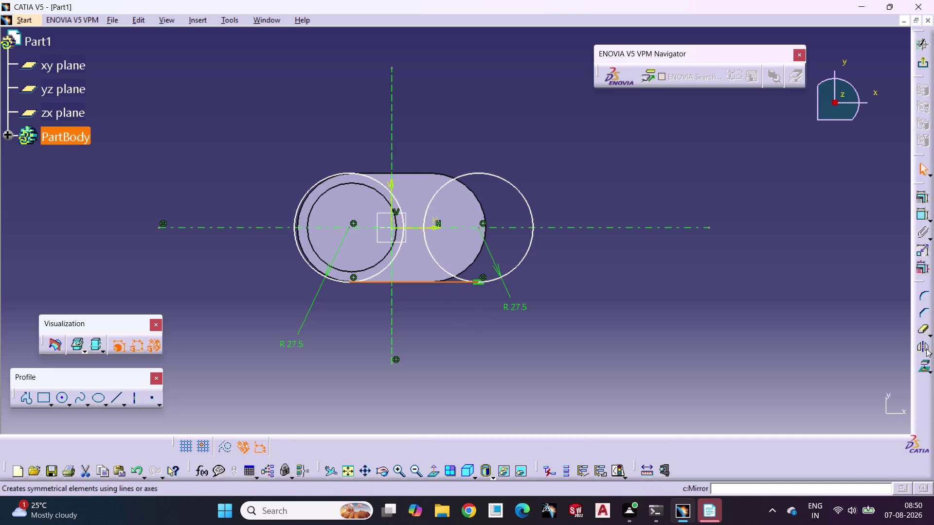
click(925, 348)
click(653, 230)
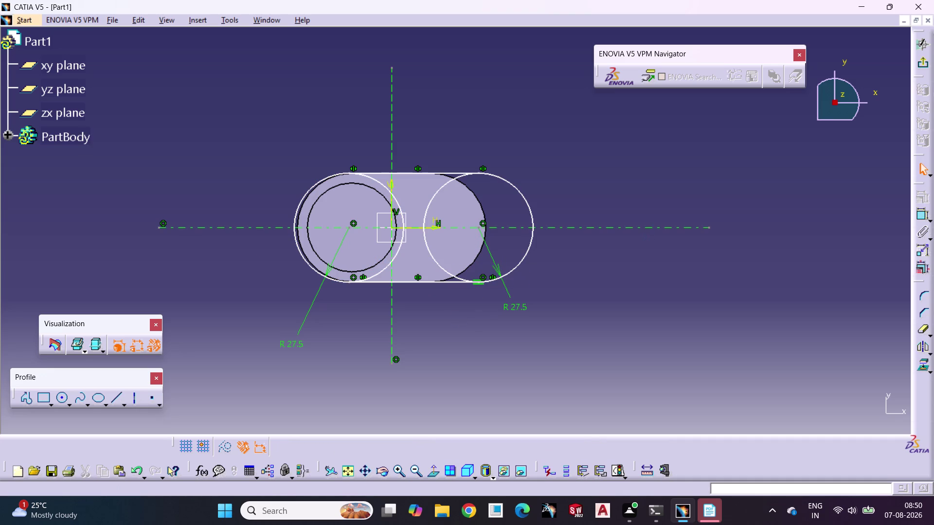
click(498, 372)
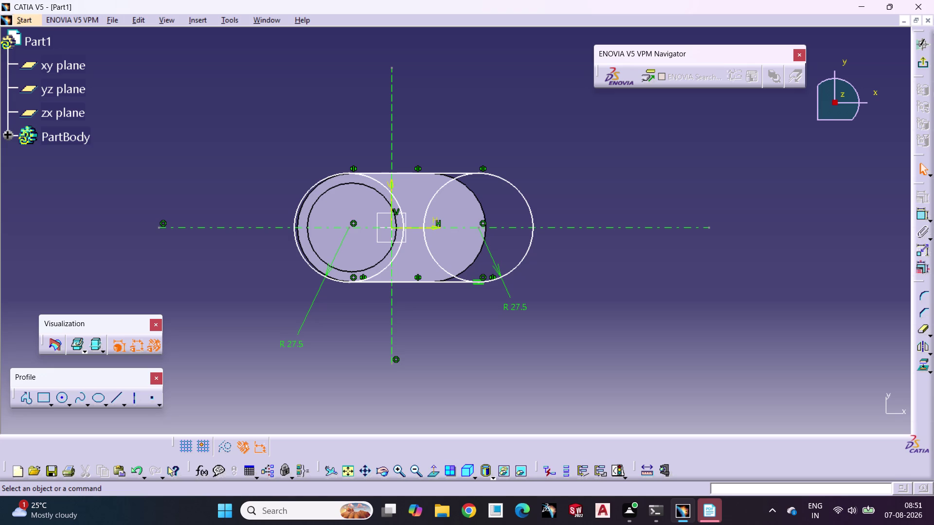
Constrain the two circle centres 80 mm apart.
click(470, 387)
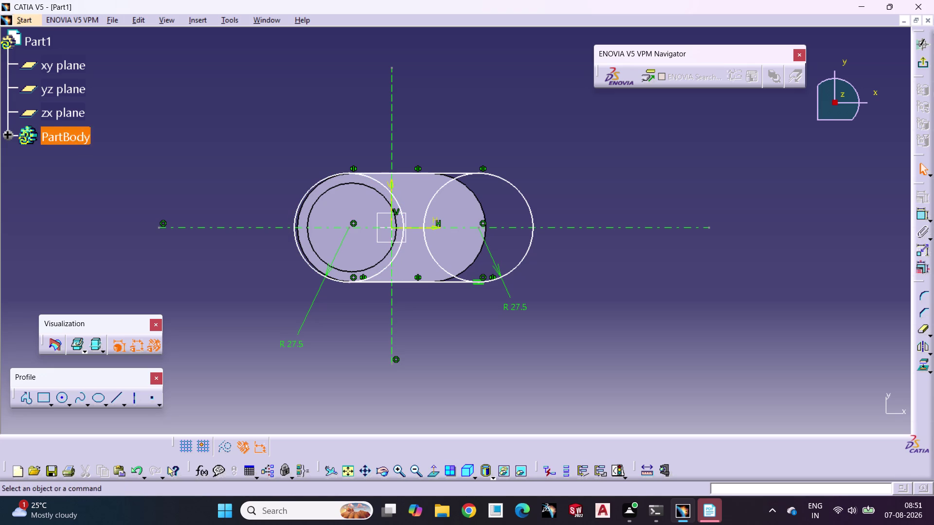
click(919, 215)
click(480, 227)
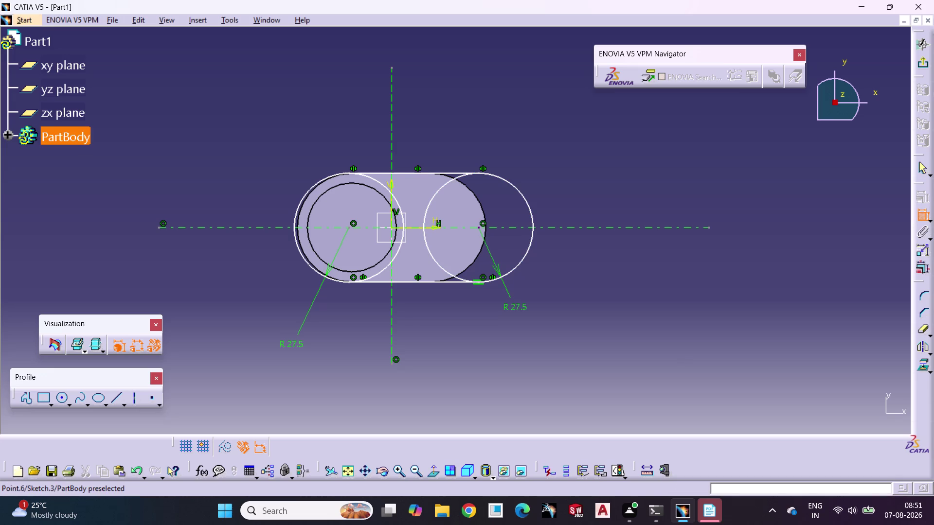
click(347, 228)
click(397, 400)
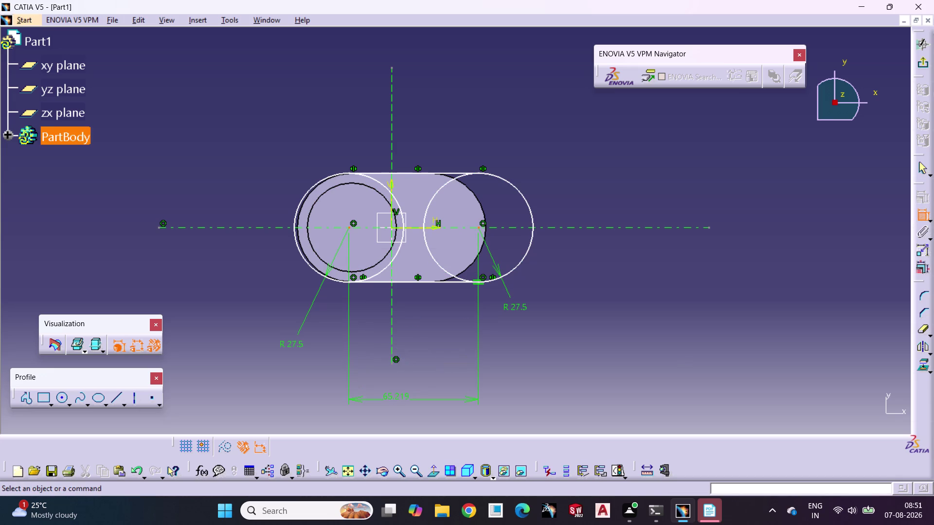
double_click(396, 399)
double_click(398, 397)
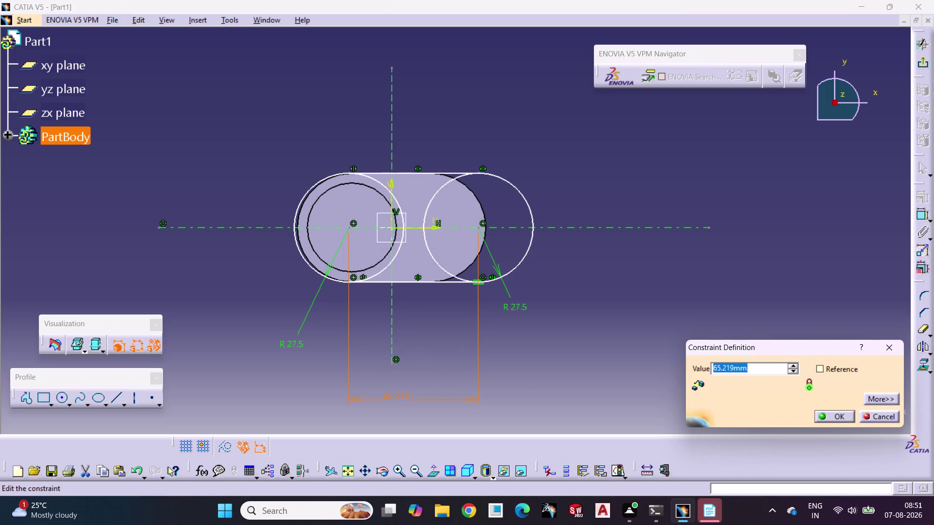
text(80)
key(Return)
click(698, 287)
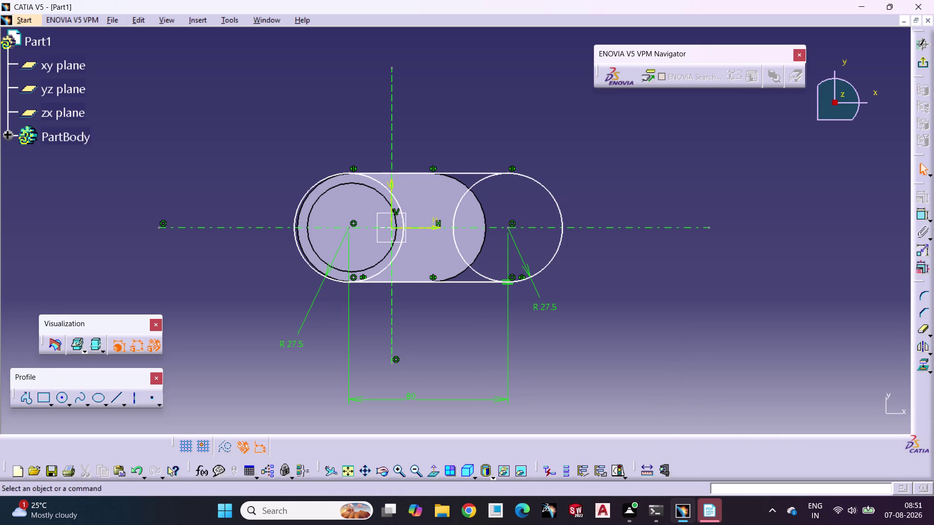
Drag the connecting lines' left endpoints around near the left circle.
drag(348, 227, 351, 228)
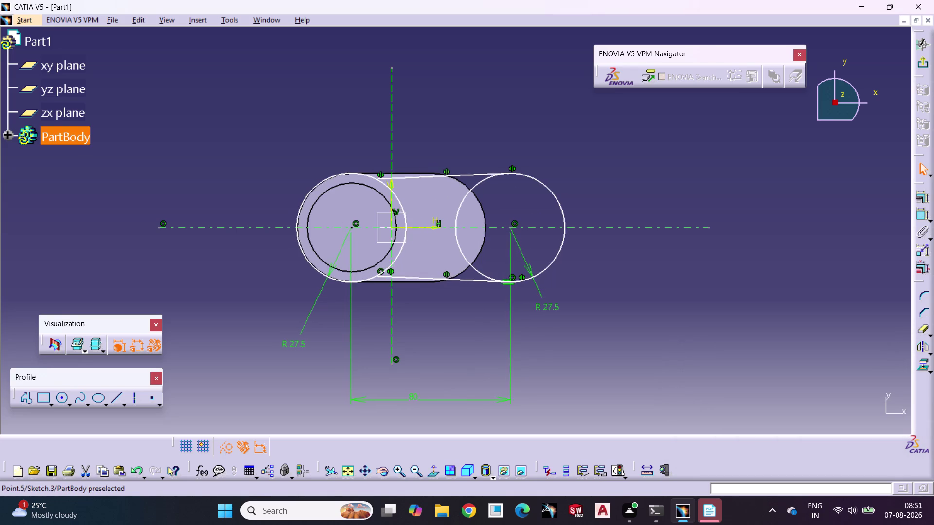
drag(351, 227, 339, 230)
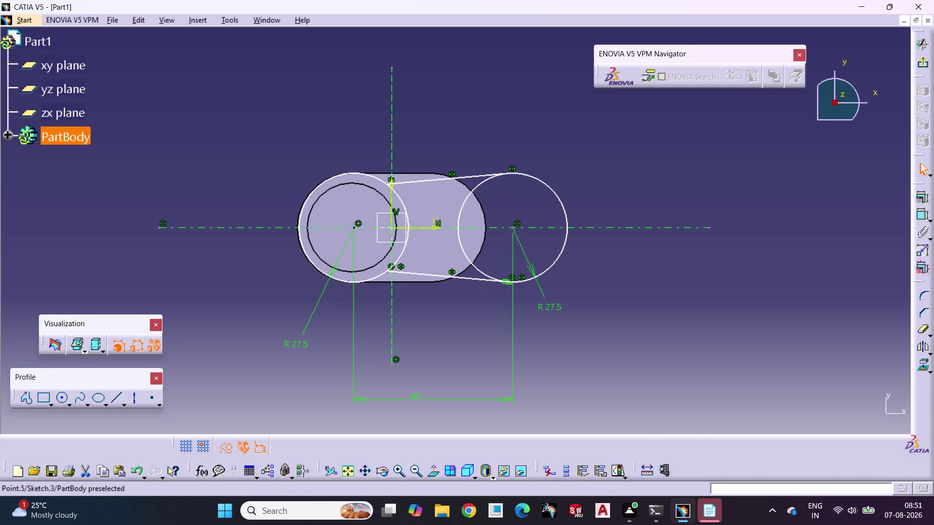
drag(340, 230, 357, 231)
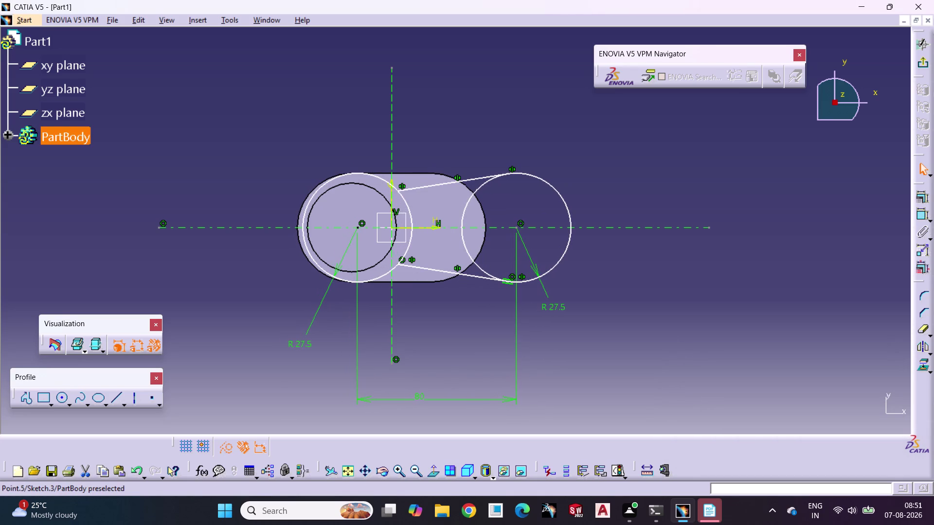
drag(358, 232, 353, 232)
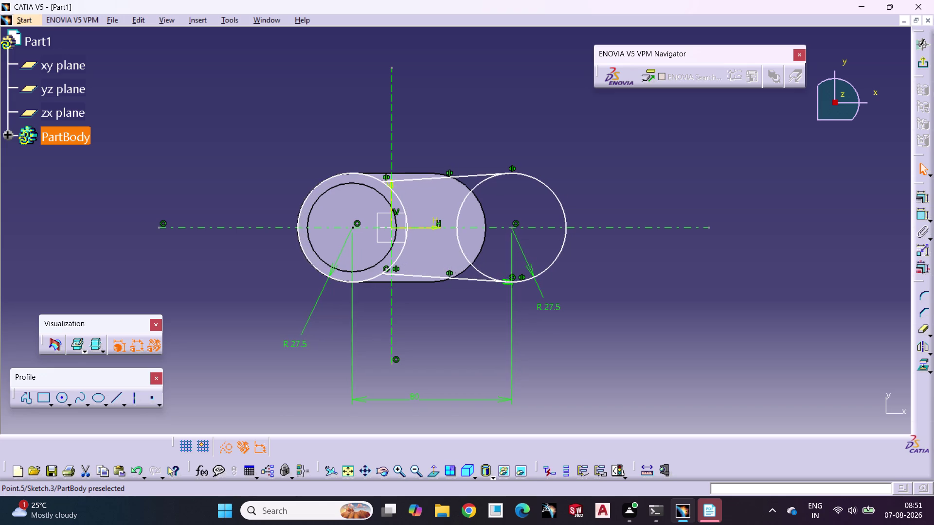
drag(353, 232, 353, 232)
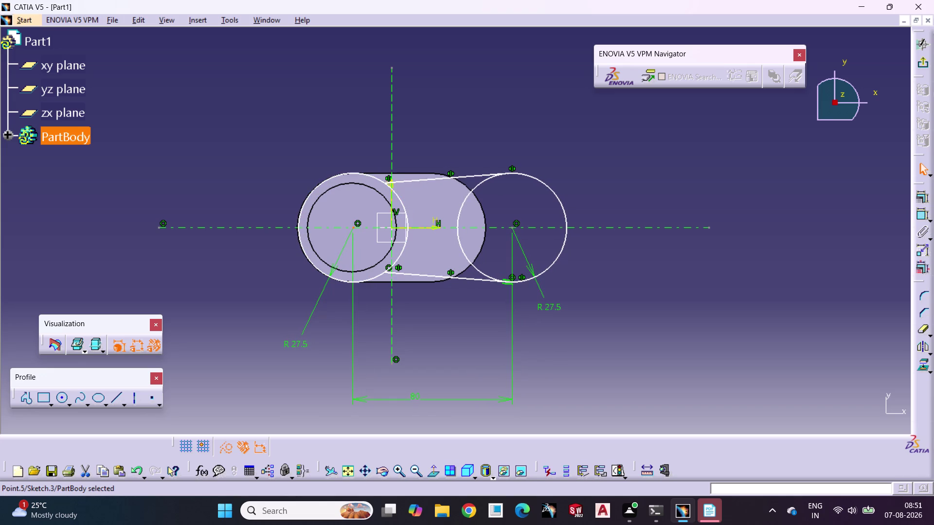
Delete the lower and upper connecting lines.
click(260, 298)
click(430, 273)
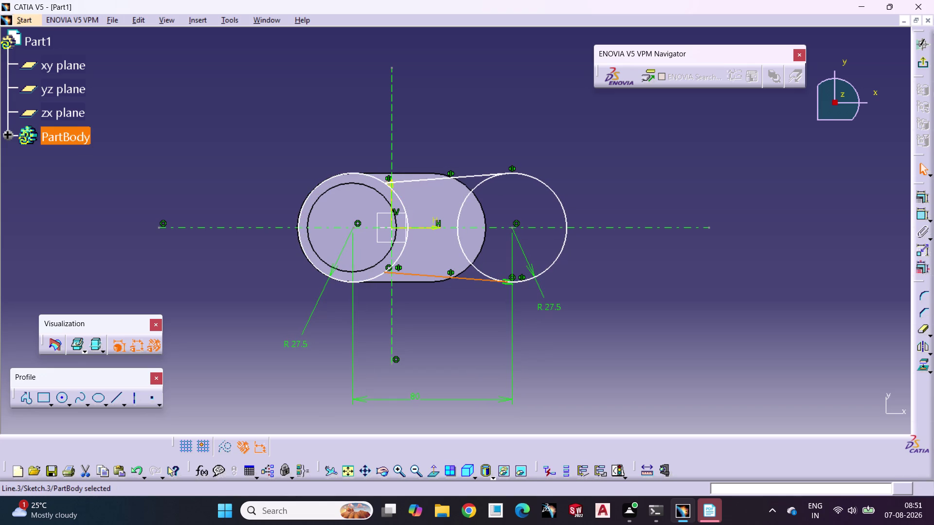
key(Delete)
click(464, 177)
key(Delete)
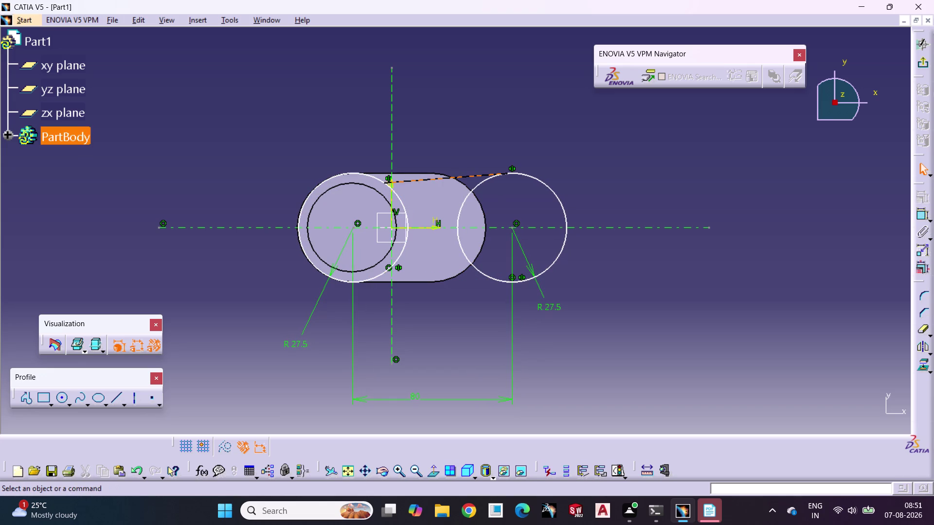
click(609, 133)
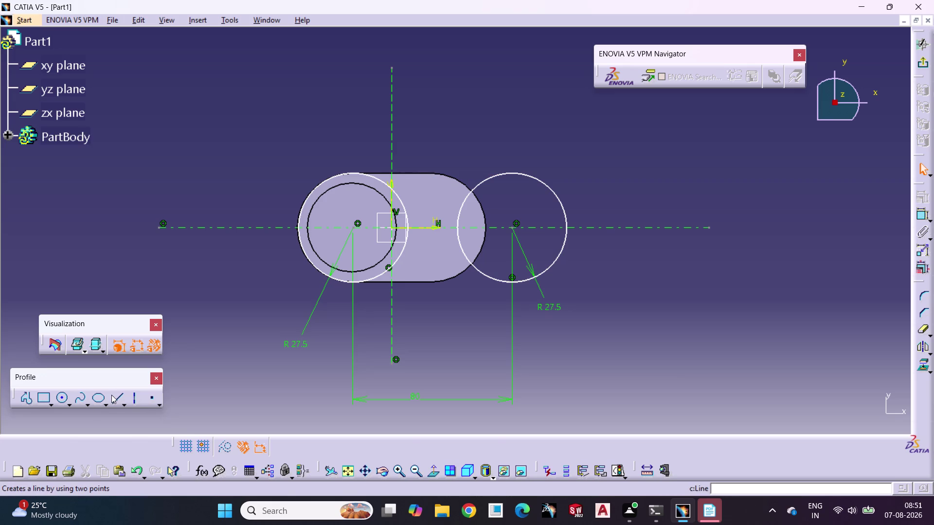
click(112, 398)
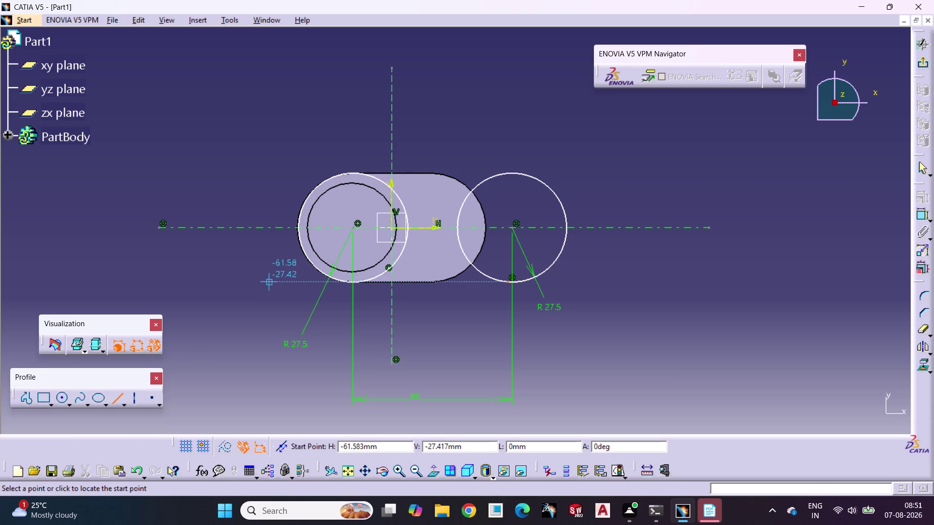
Draw a slanted line below the circles and make it tangent to the left circle.
drag(264, 283, 315, 295)
click(547, 339)
click(631, 380)
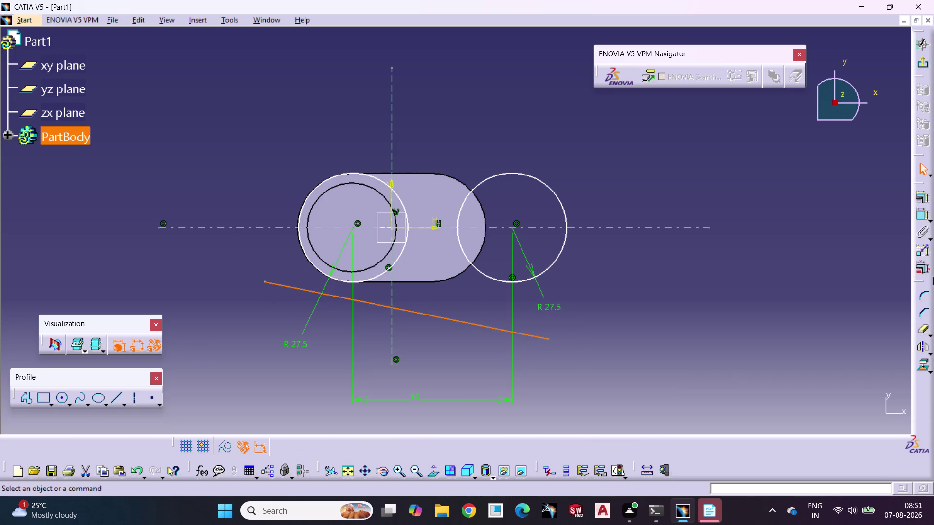
click(411, 313)
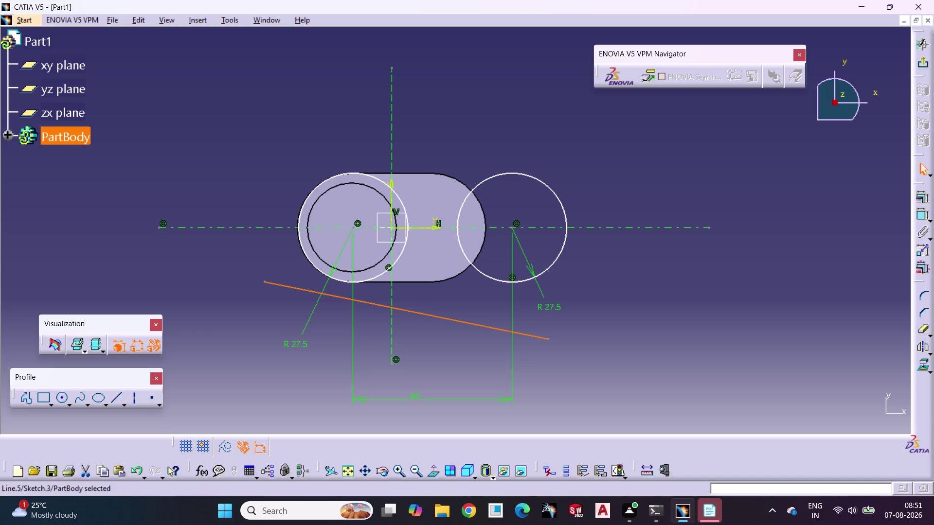
click(374, 276)
click(919, 197)
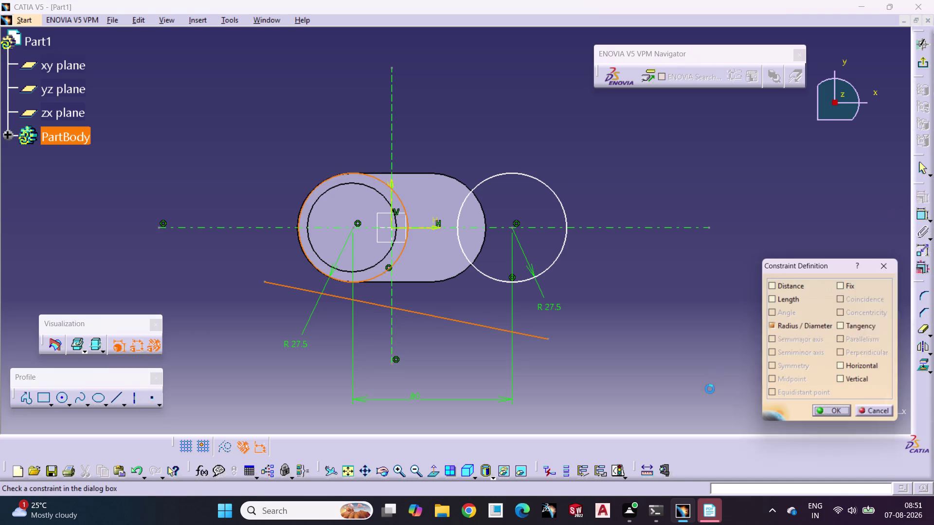
click(845, 326)
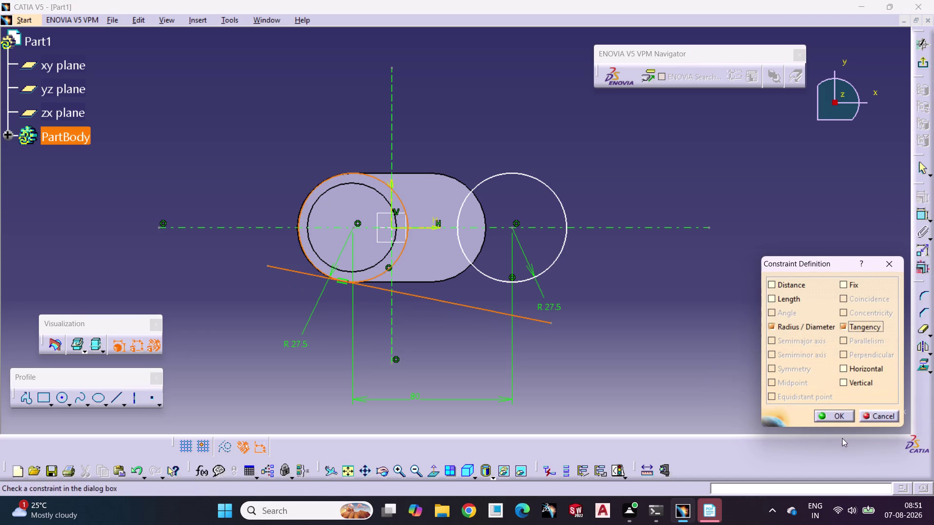
click(842, 419)
click(708, 405)
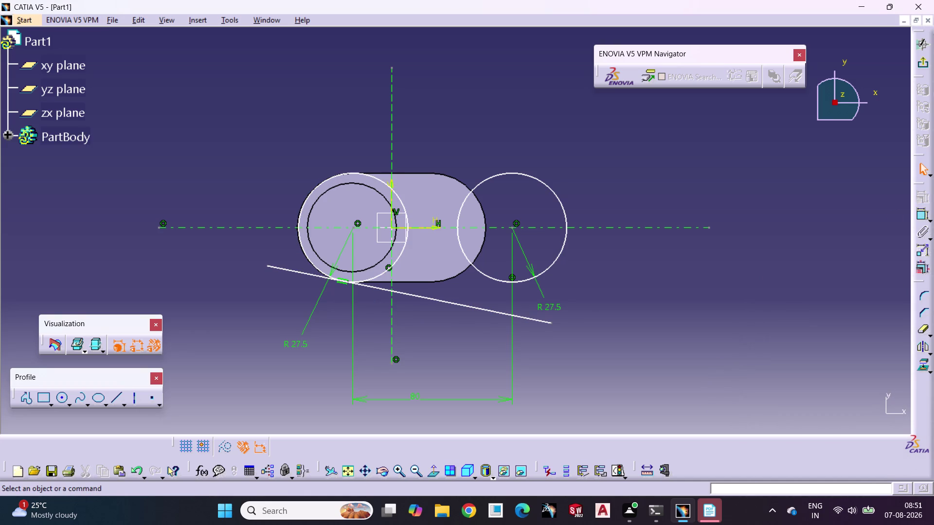
Make the bottom line tangent to the right circle as well.
click(522, 282)
click(528, 319)
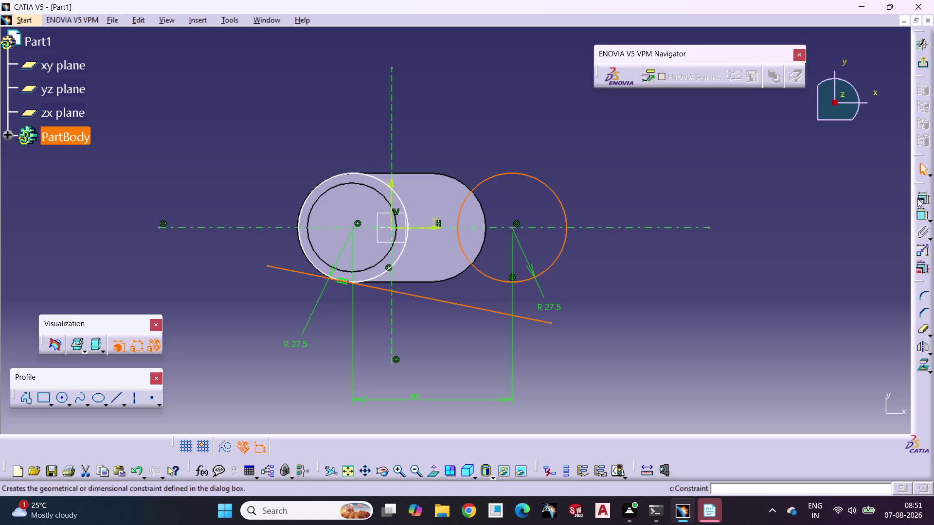
click(921, 199)
click(840, 323)
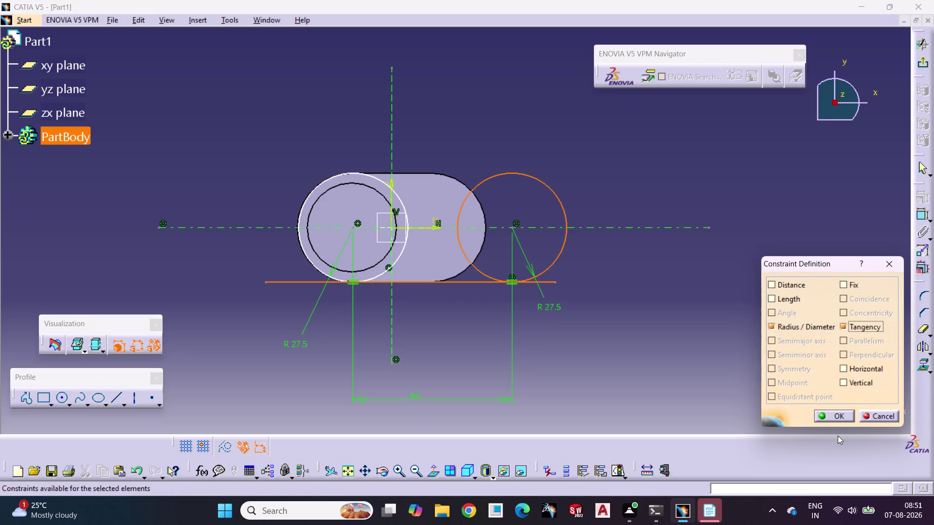
click(834, 412)
drag(692, 379, 701, 379)
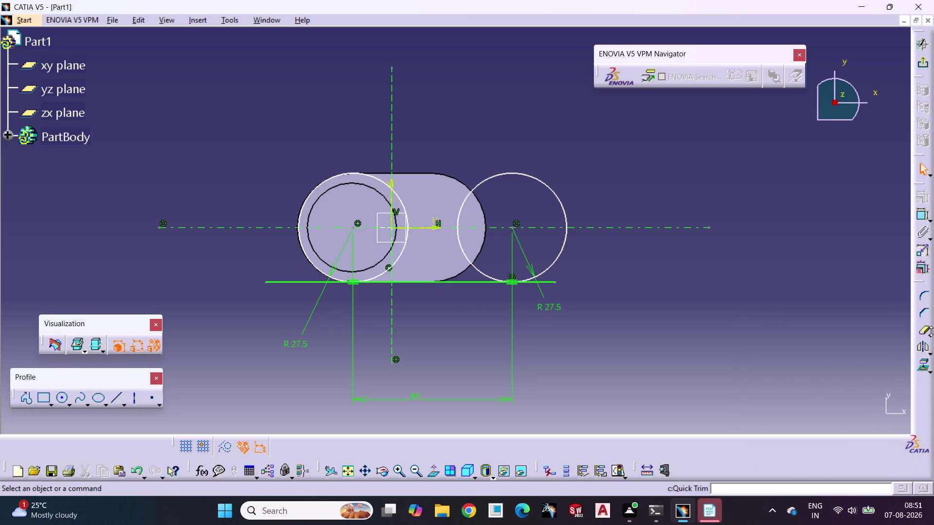
Trim the bottom line's overhangs past both circles.
click(924, 328)
click(551, 282)
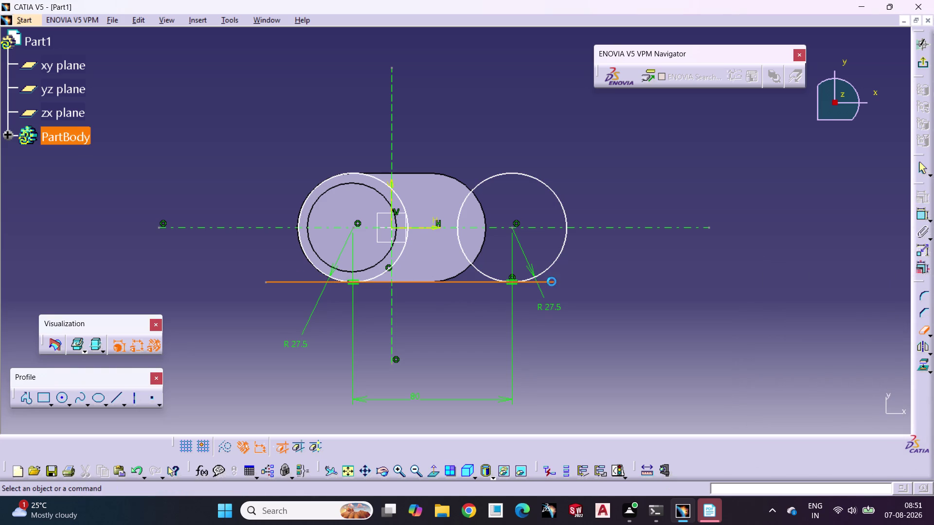
click(925, 332)
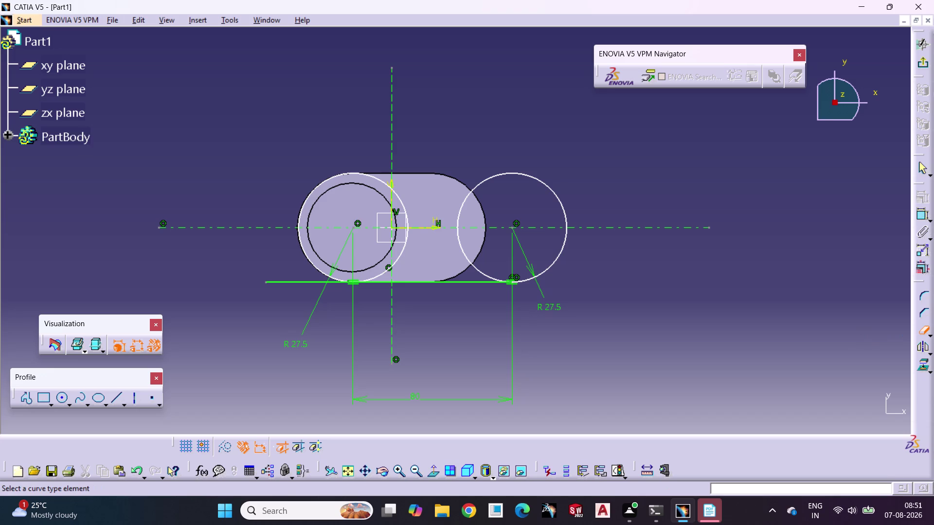
click(278, 281)
click(765, 334)
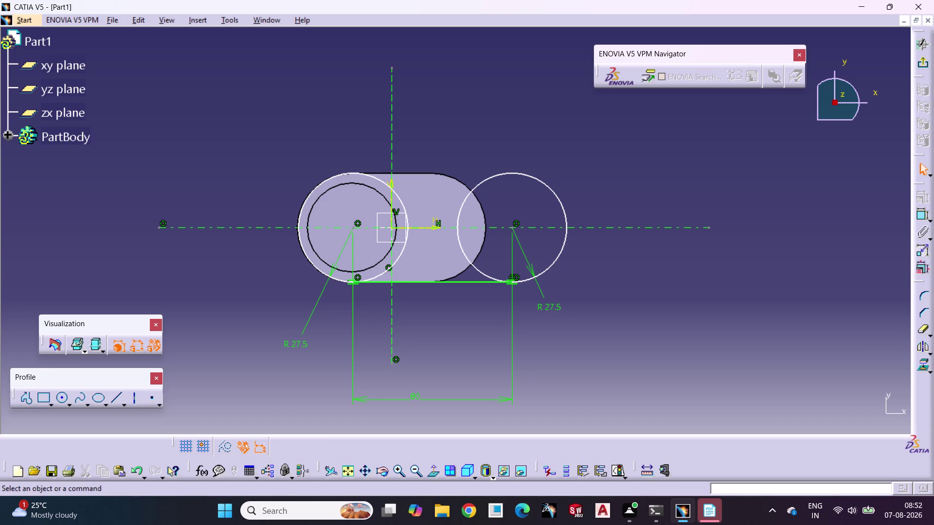
Mirror the bottom tangent line across the horizontal axis to create the top line.
click(462, 282)
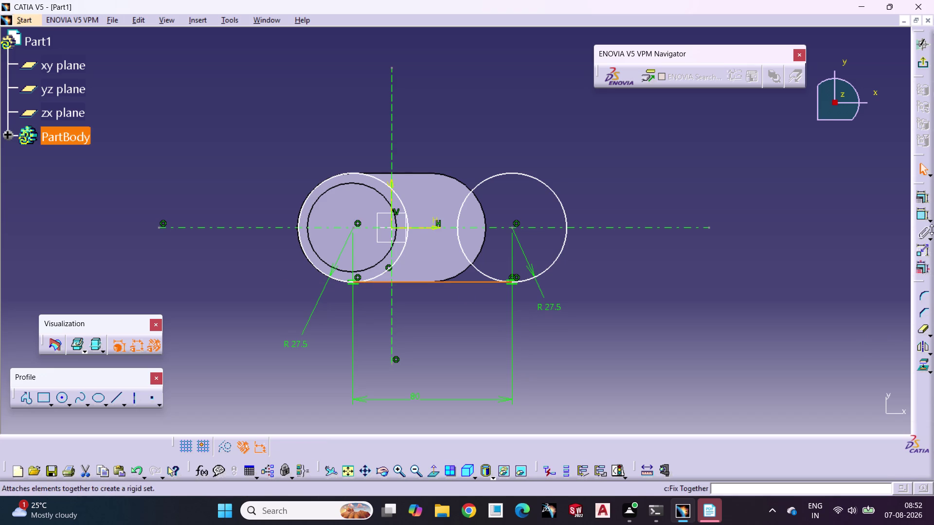
click(924, 348)
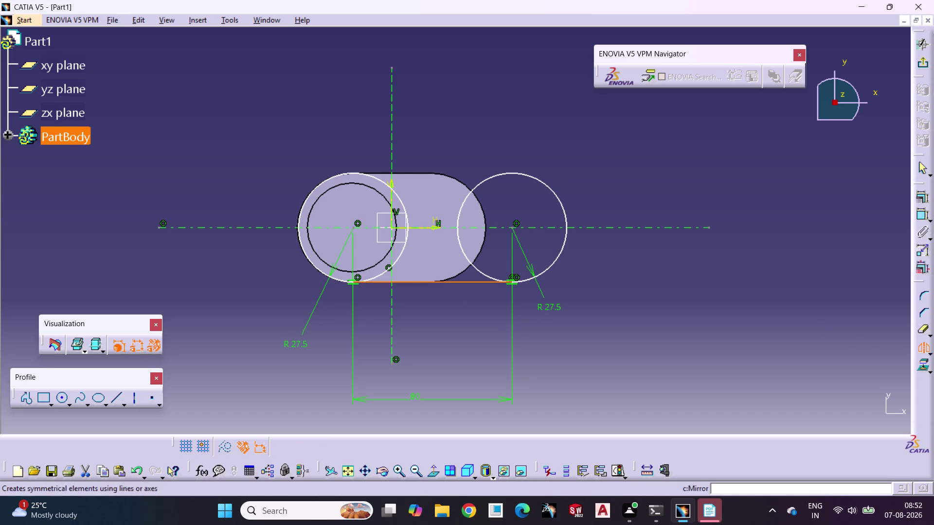
click(681, 229)
click(657, 310)
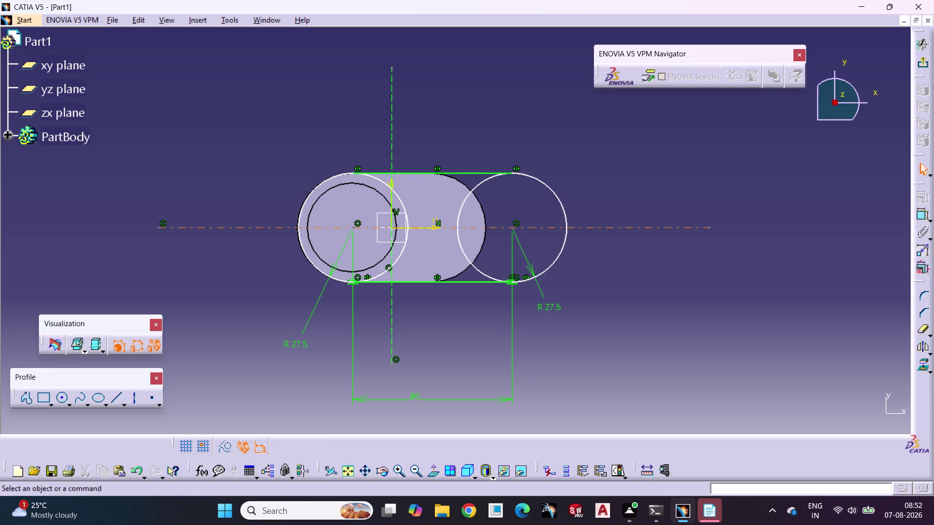
Preview a distance dimension from the top line to the horizontal axis, then undo it.
click(207, 288)
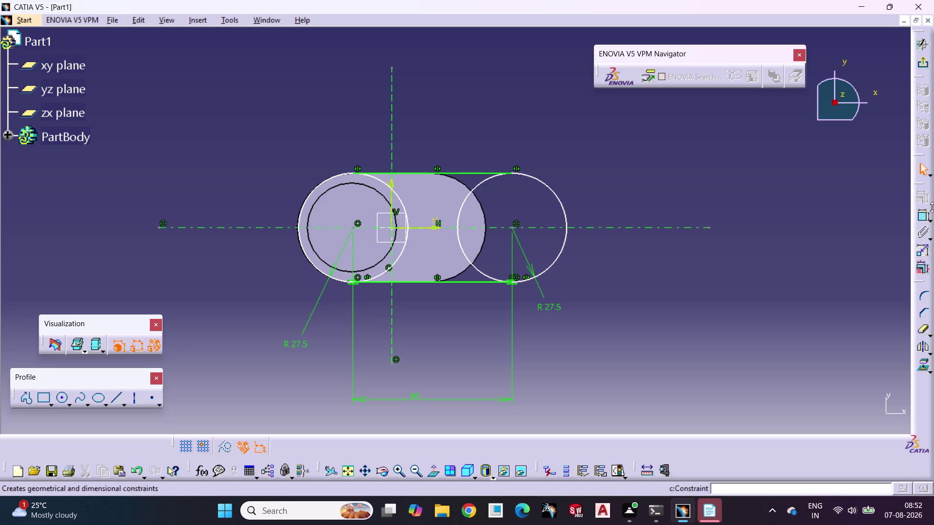
click(918, 215)
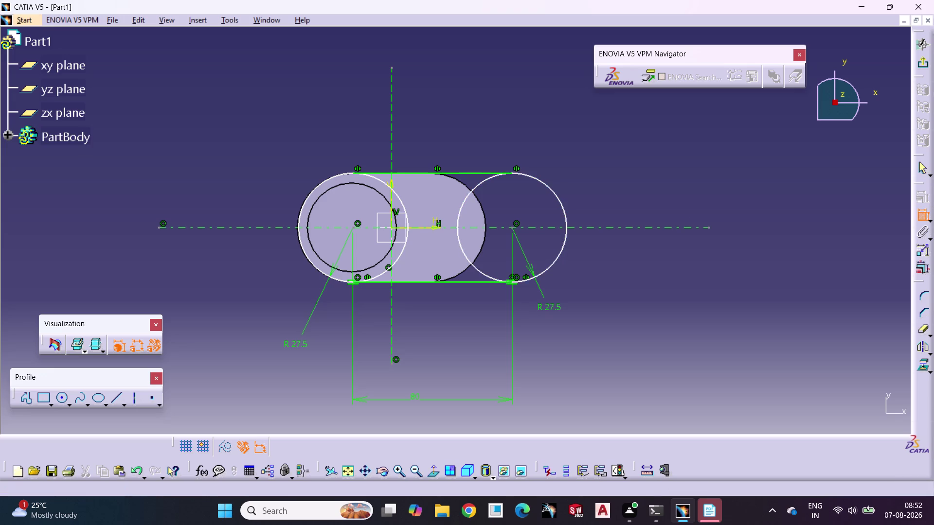
click(538, 179)
click(555, 228)
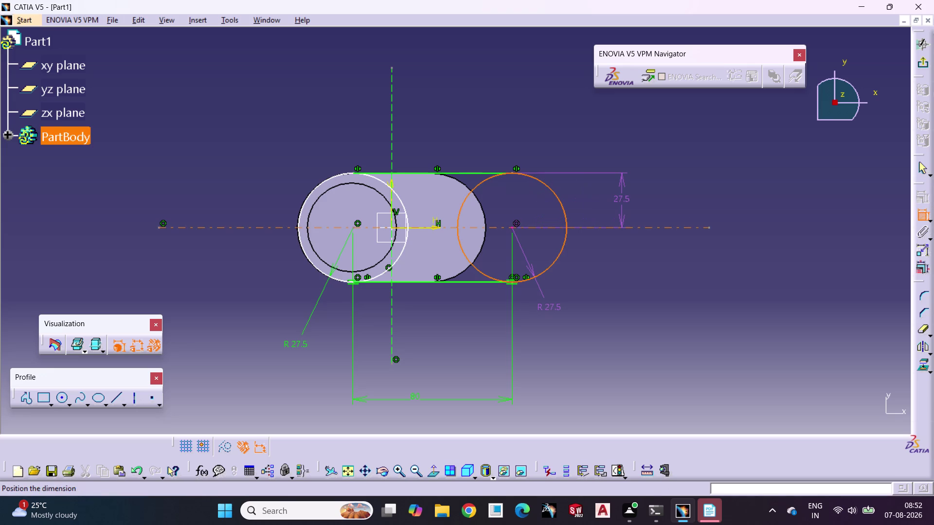
click(624, 202)
click(667, 249)
key(ctrl+z)
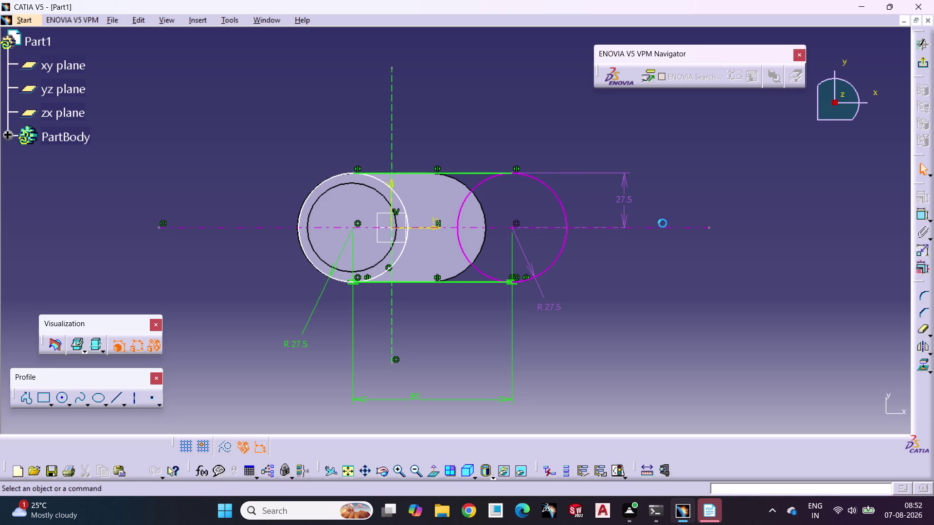
key(ctrl+z)
click(638, 271)
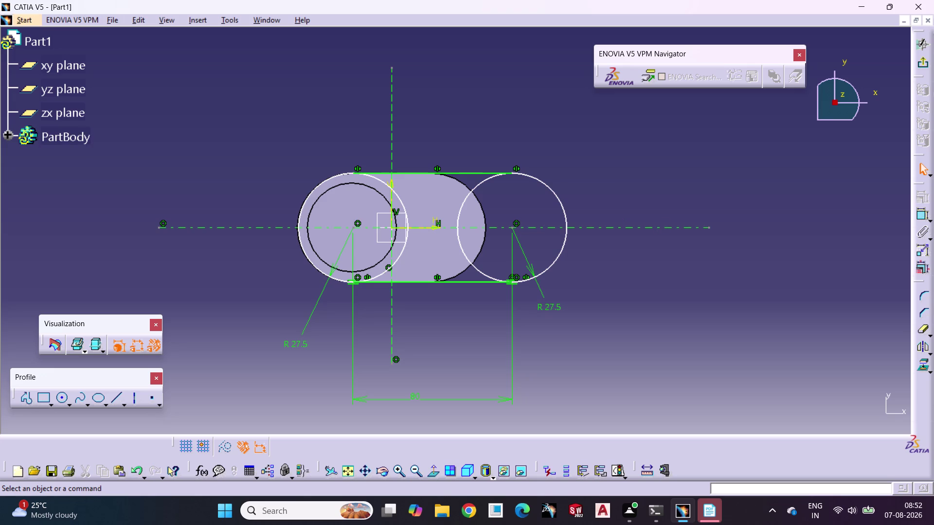
Start Quick Trim, aiming at the right circle.
click(923, 330)
click(485, 273)
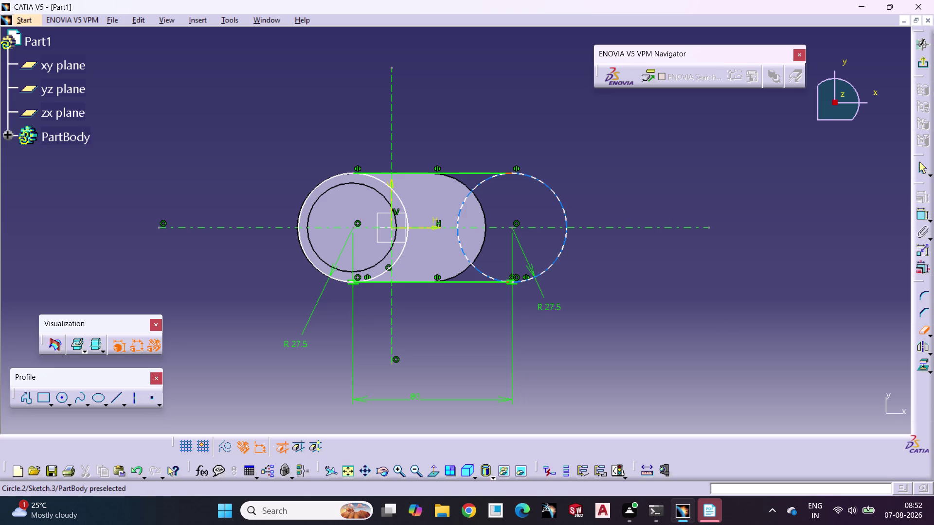
click(922, 331)
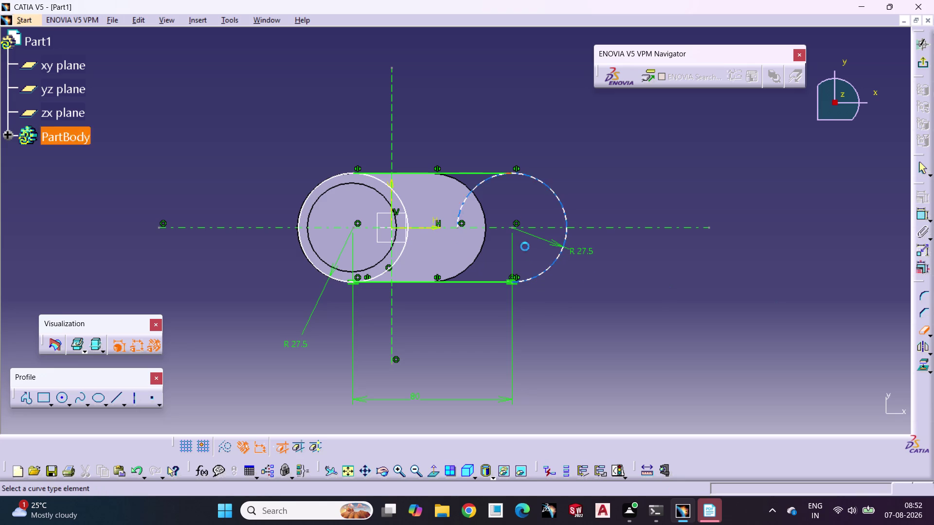
Trim away the inner arc of the right circle.
click(485, 181)
click(922, 330)
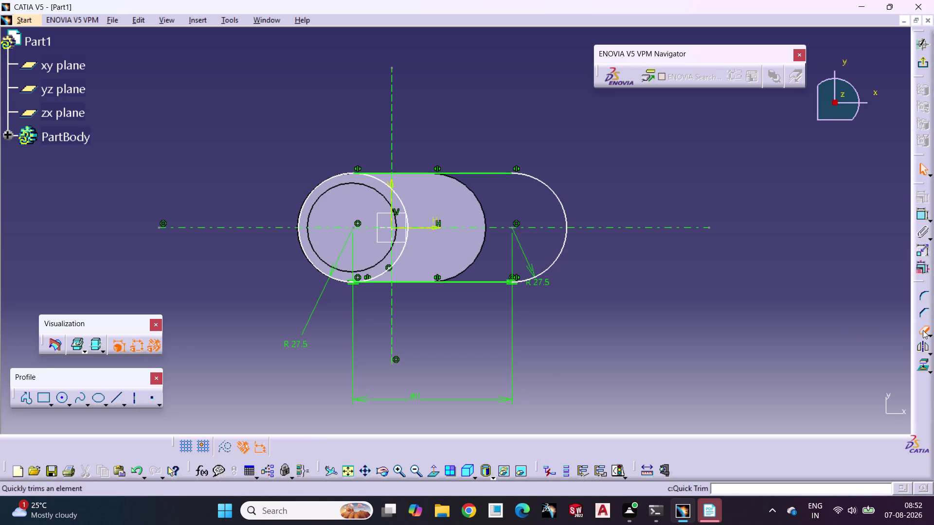
click(400, 256)
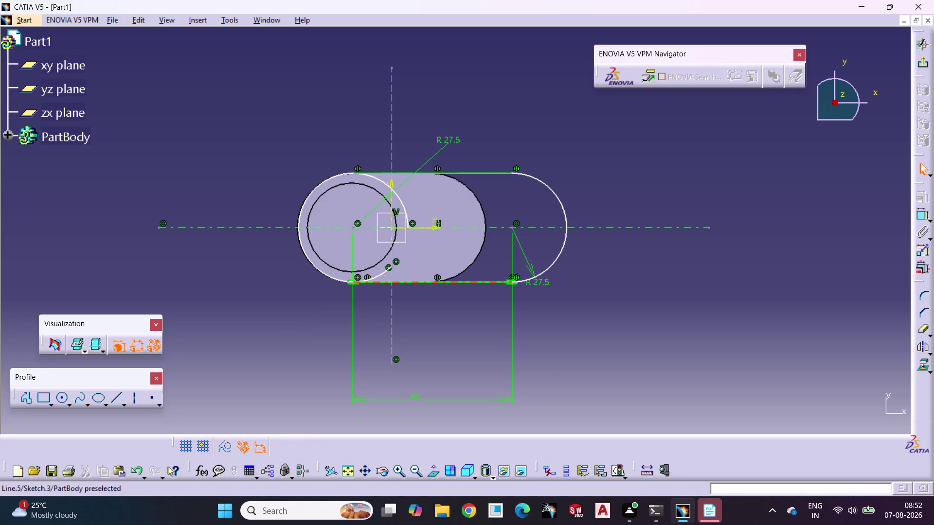
click(923, 329)
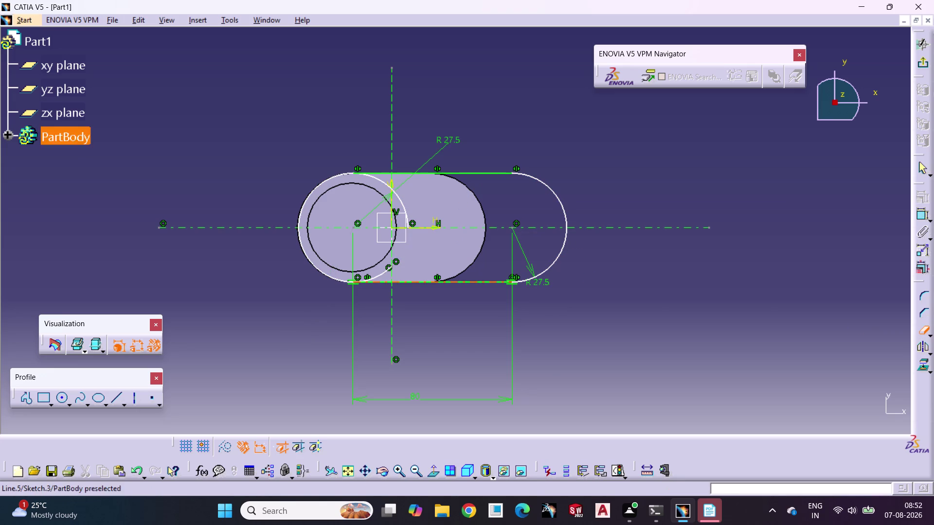
Trim away the inner arc of the left circle and pan the sketch slightly upward.
click(378, 275)
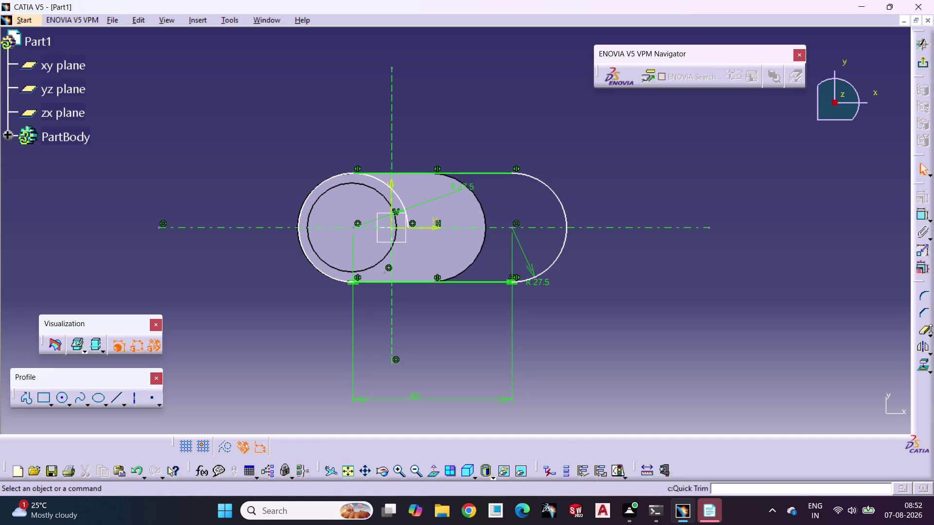
click(923, 330)
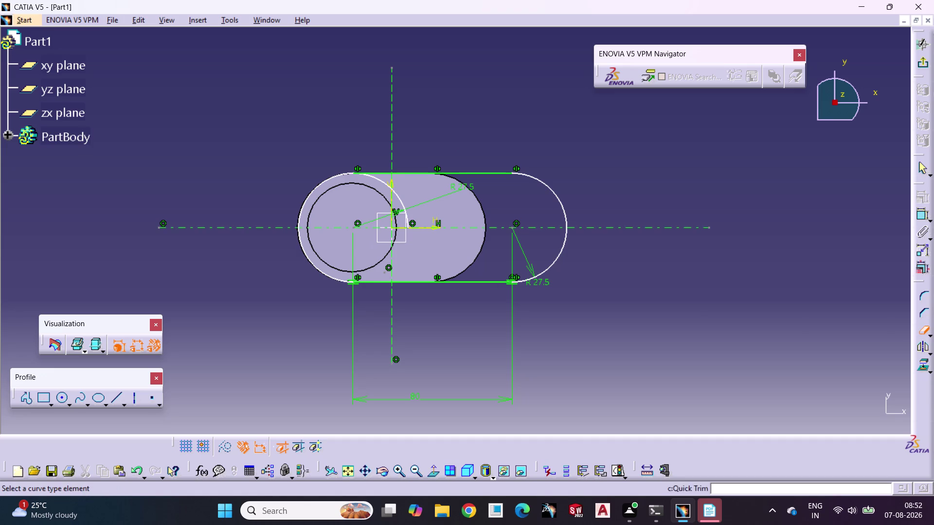
click(401, 199)
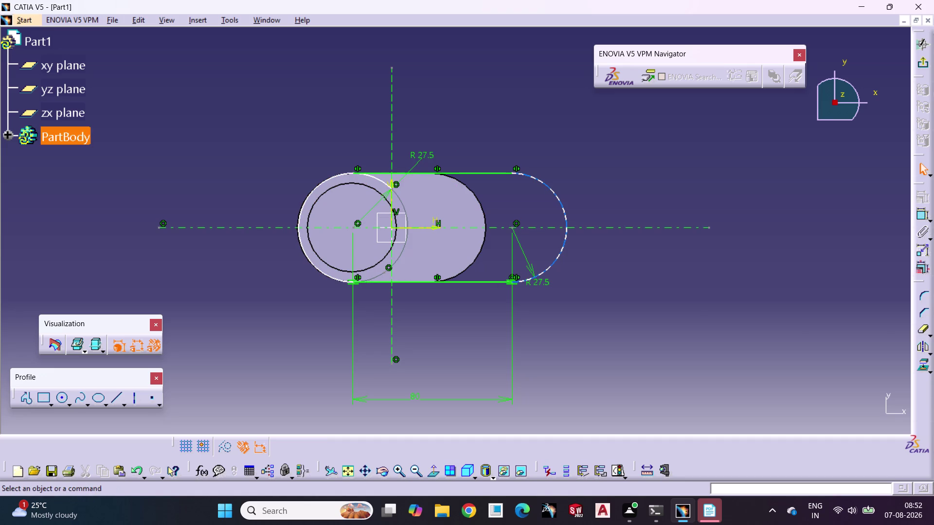
click(919, 328)
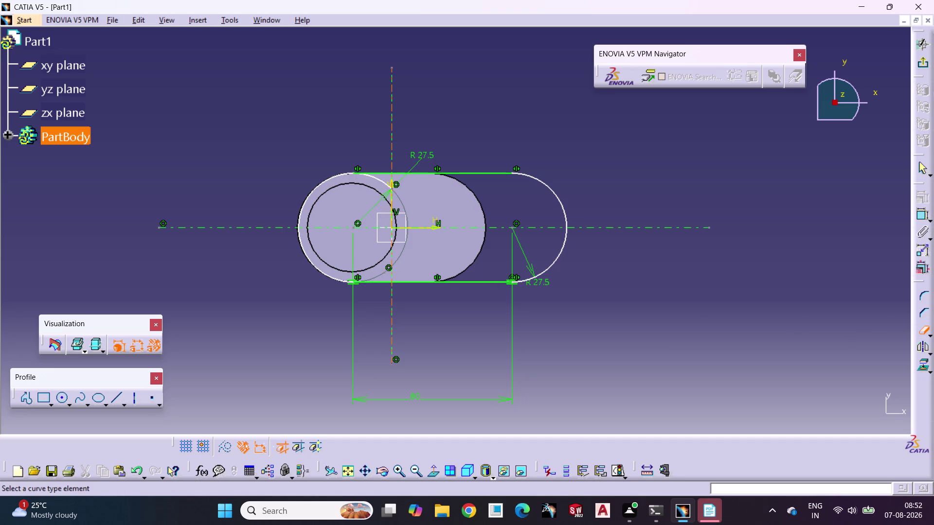
click(380, 179)
click(611, 322)
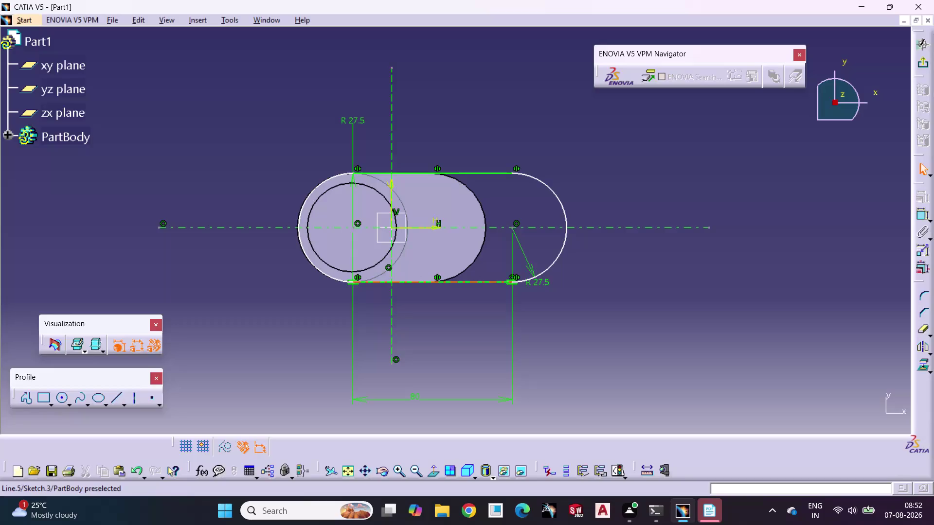
middle_drag(608, 327, 608, 323)
click(637, 290)
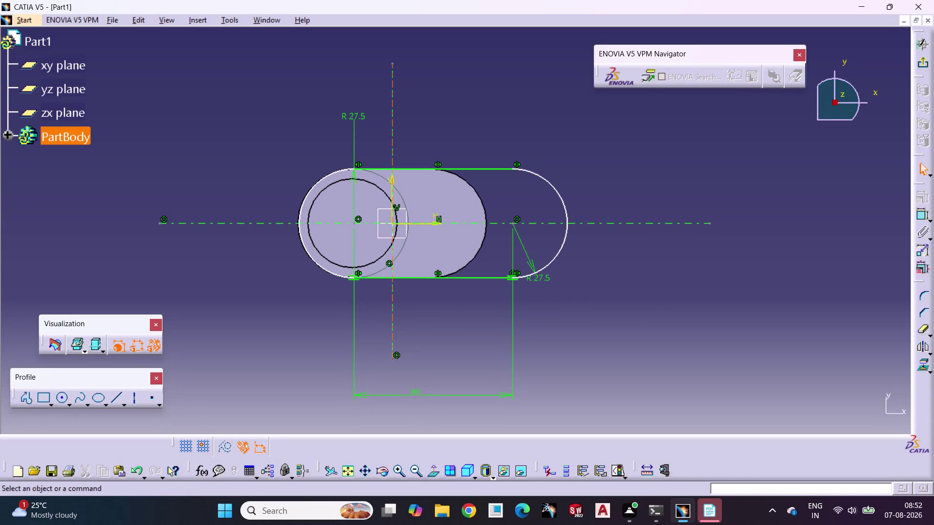
click(923, 214)
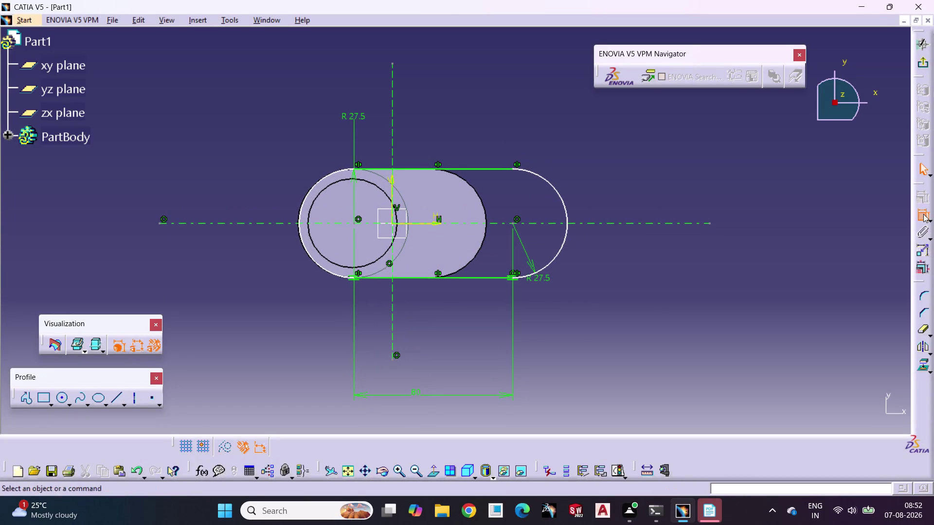
Preview a 135 overall length dimension between the end arcs, then cancel it.
click(566, 243)
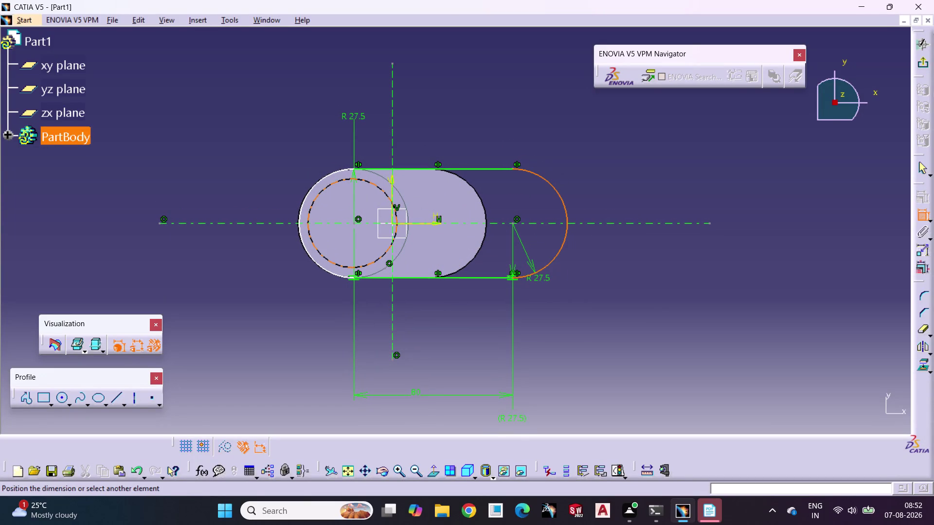
click(304, 249)
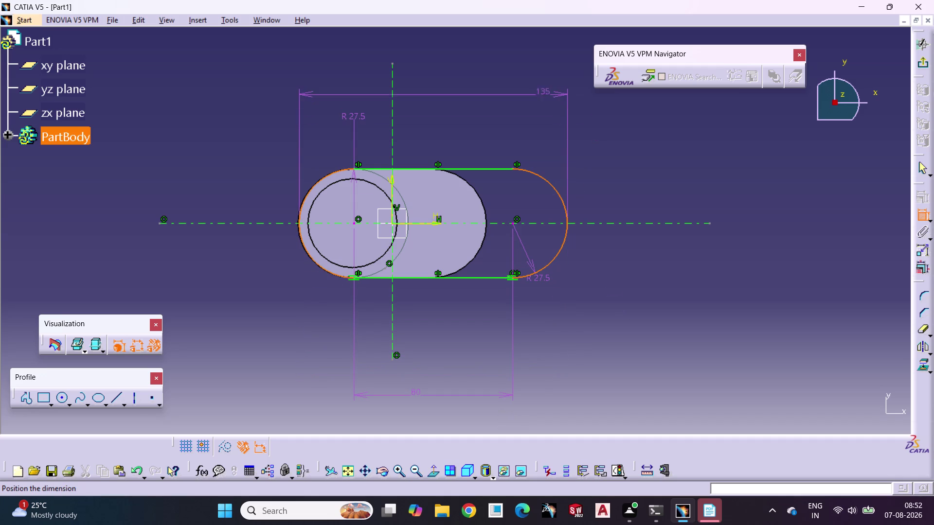
click(485, 98)
click(528, 148)
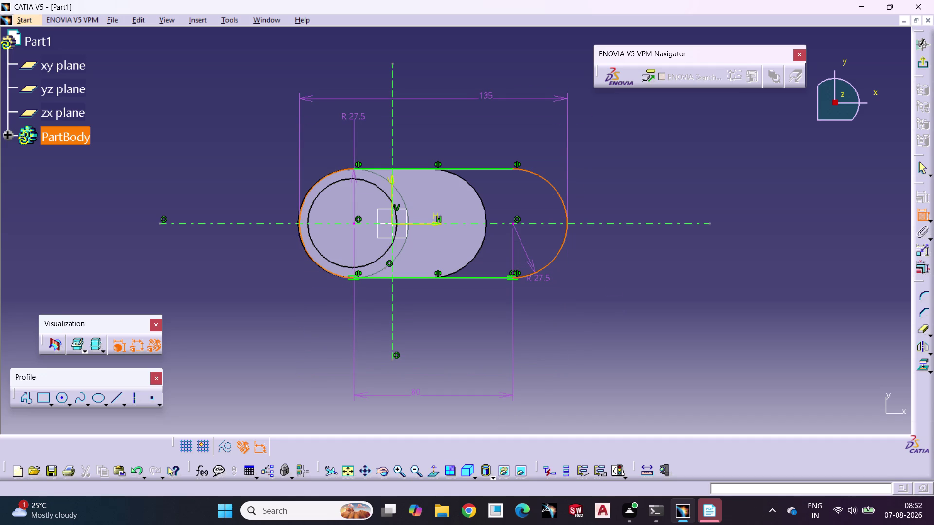
key(ctrl+z)
key(ctrl+z)
click(609, 139)
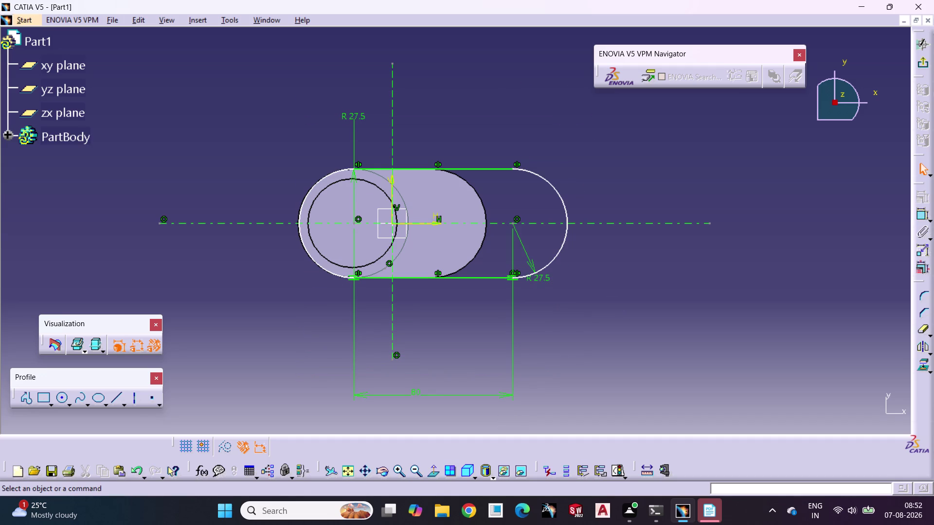
Dimension the right end arc with an R 27.5 radius.
click(923, 213)
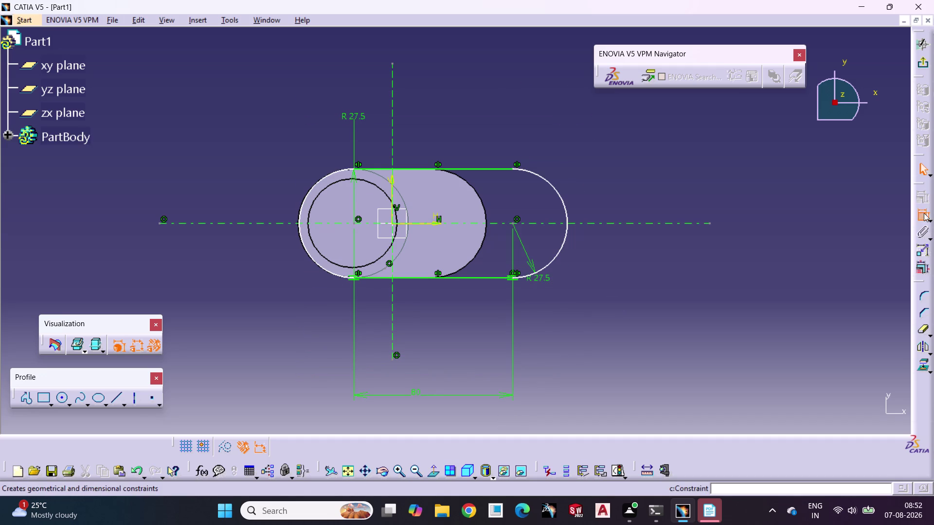
click(559, 195)
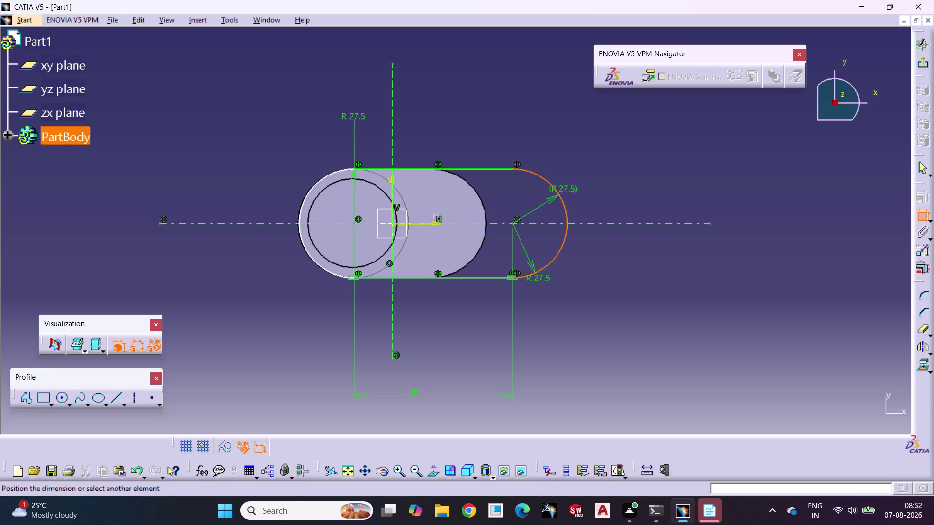
click(600, 161)
click(591, 248)
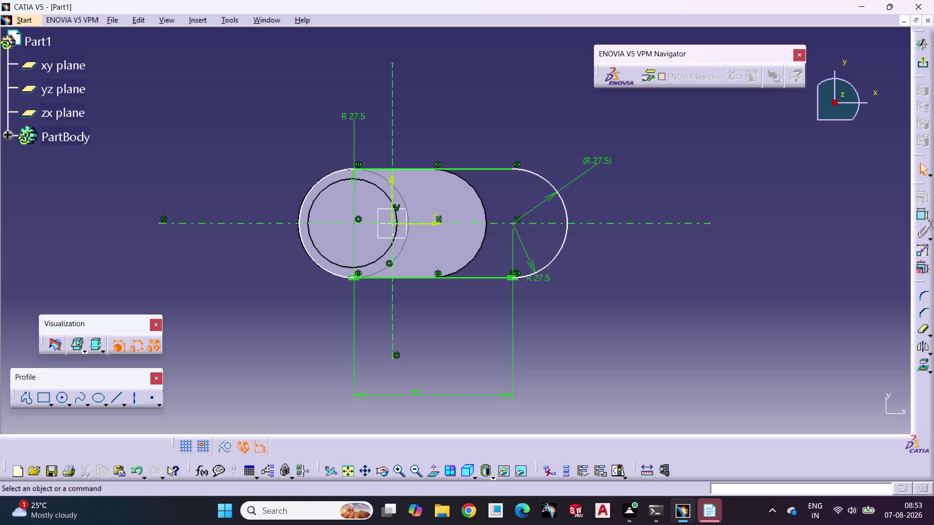
Dimension the left end arc's horizontal distance to the vertical axis and exit the sketch.
click(924, 215)
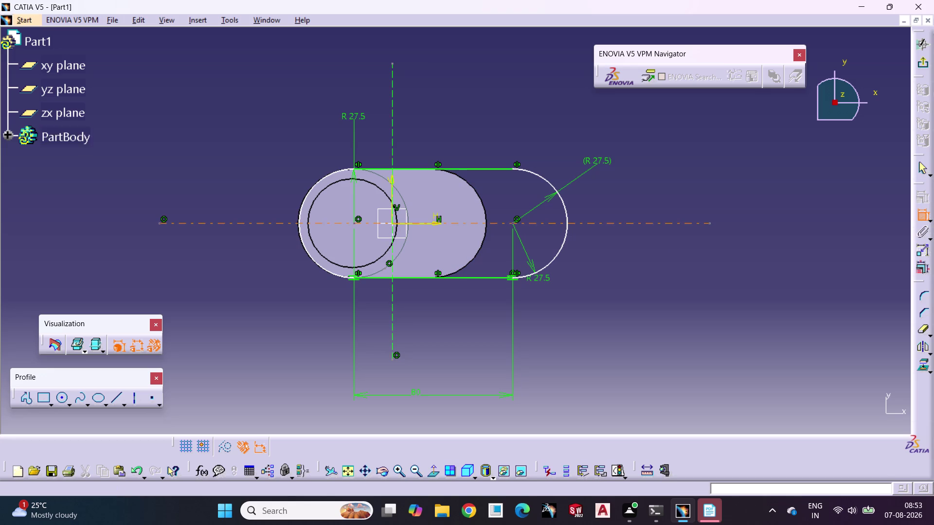
click(392, 223)
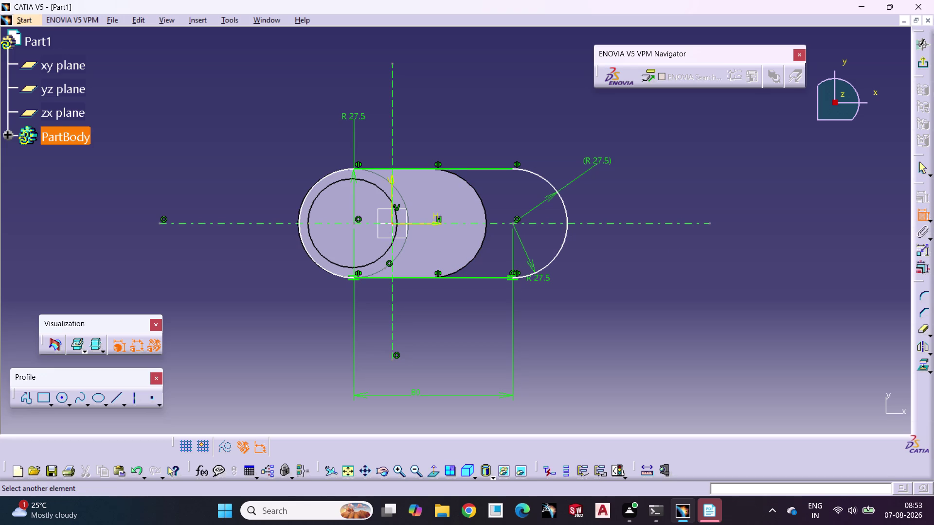
click(299, 233)
click(313, 315)
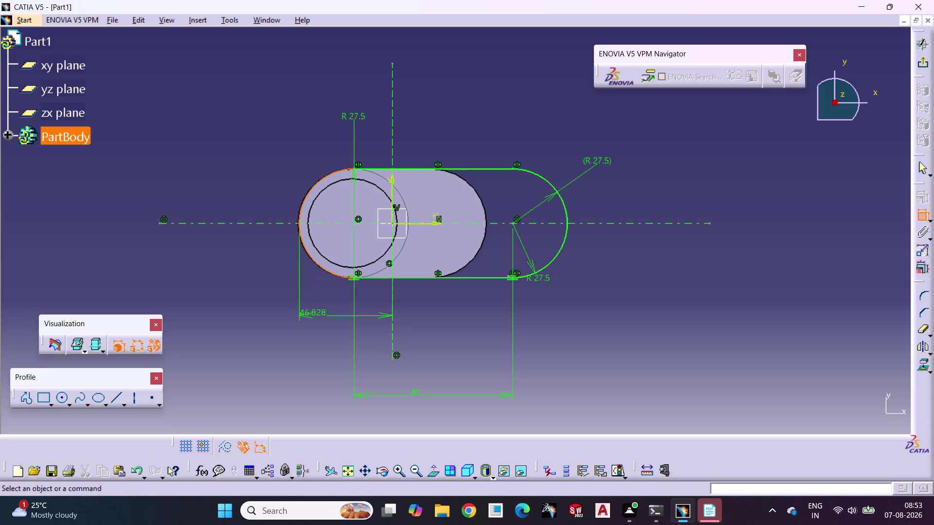
click(256, 358)
click(723, 278)
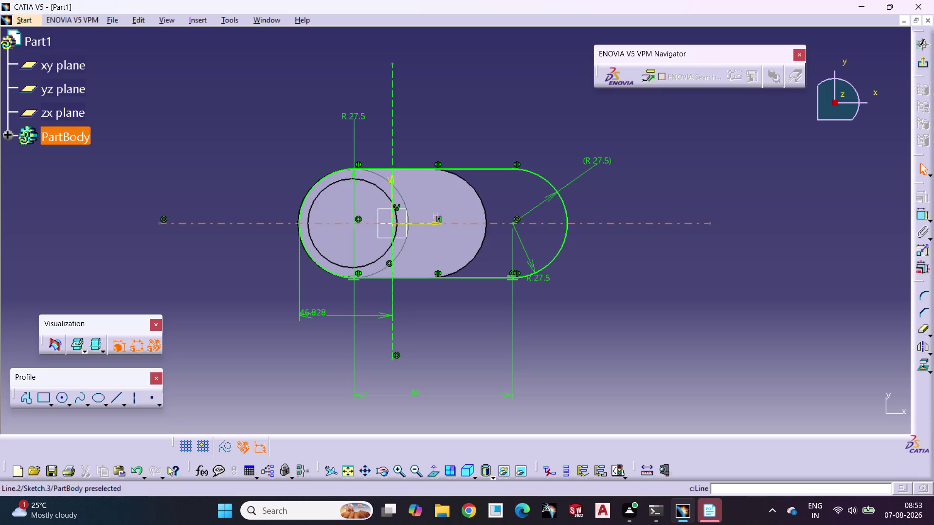
click(926, 62)
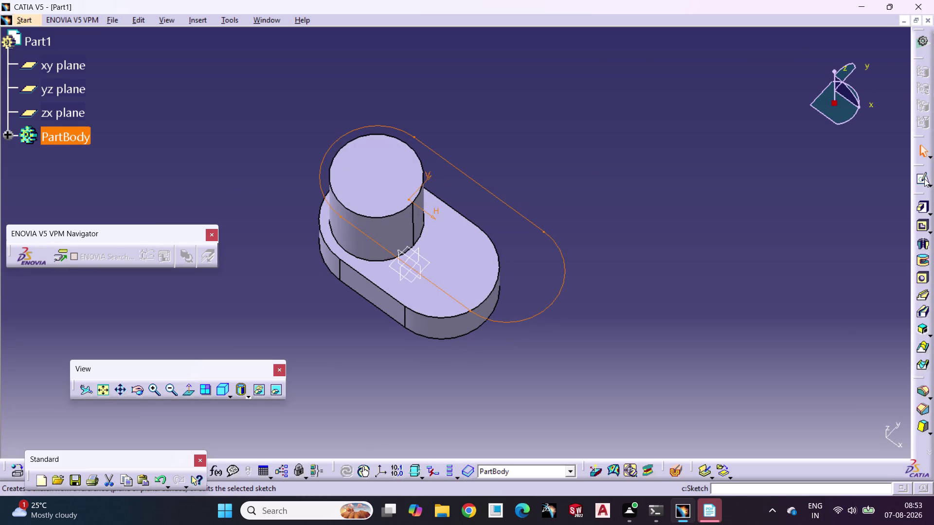
Pad the slot sketch 25 mm and orbit to inspect the stacked part.
click(921, 204)
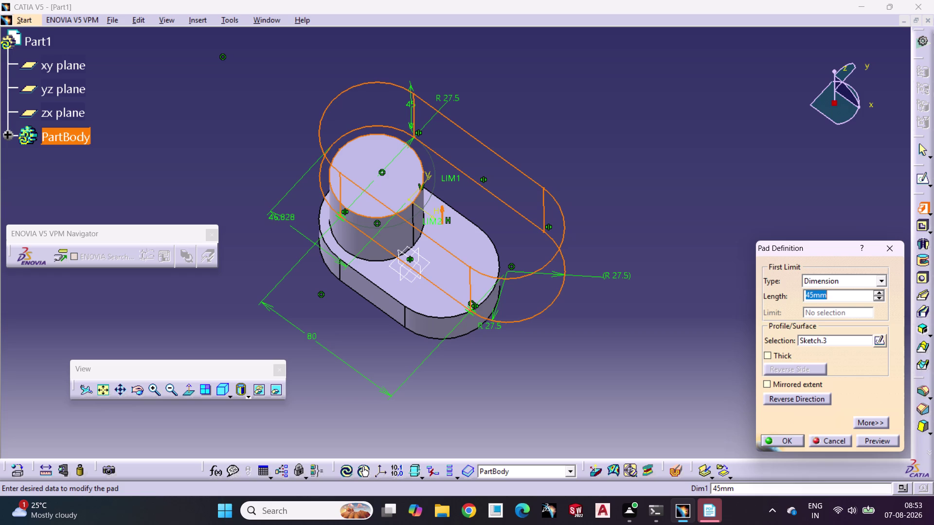
text(25)
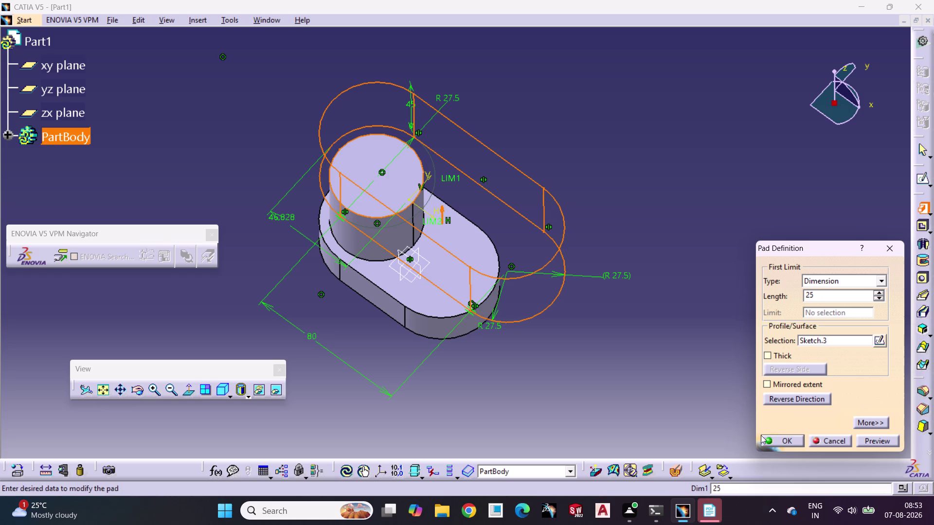
click(783, 442)
click(636, 372)
middle_drag(666, 373, 687, 322)
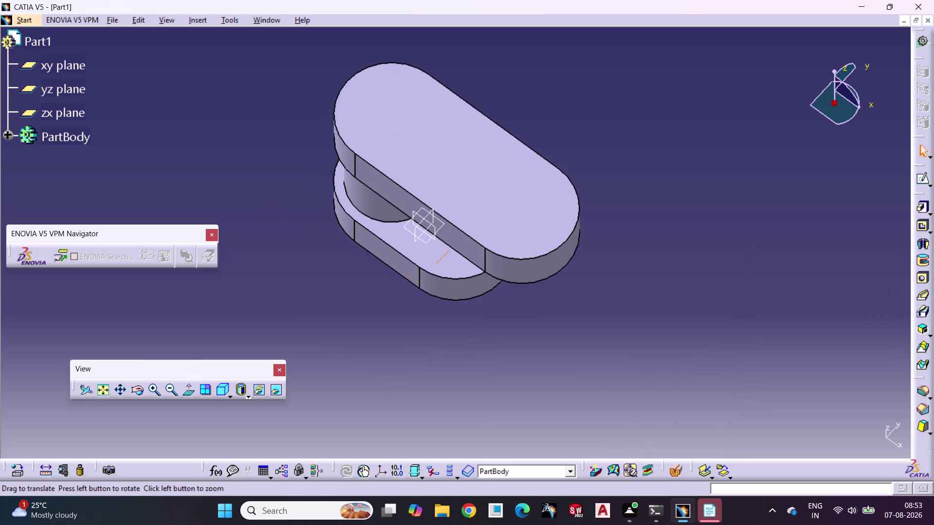
middle_drag(687, 323, 664, 344)
click(470, 210)
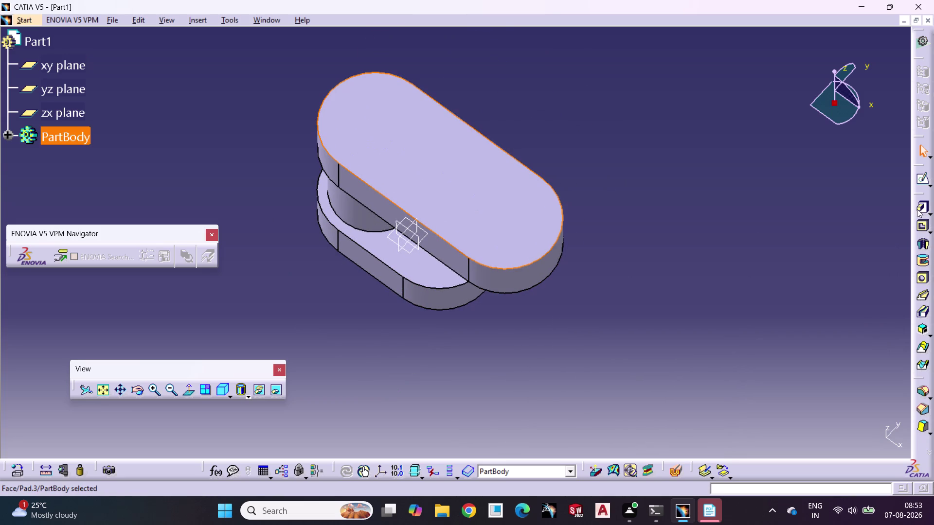
Open a sketch on the pad's top face and draw a circle near its right end.
click(919, 181)
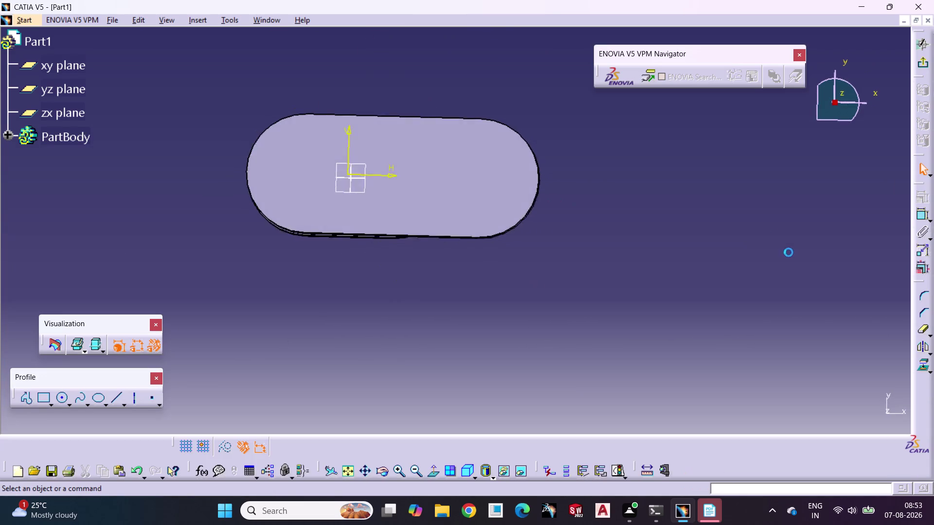
click(734, 288)
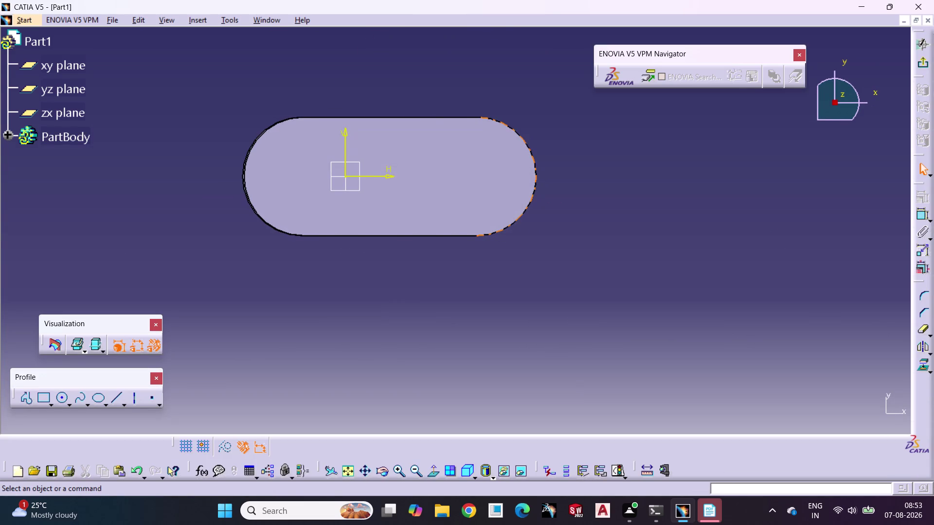
click(65, 400)
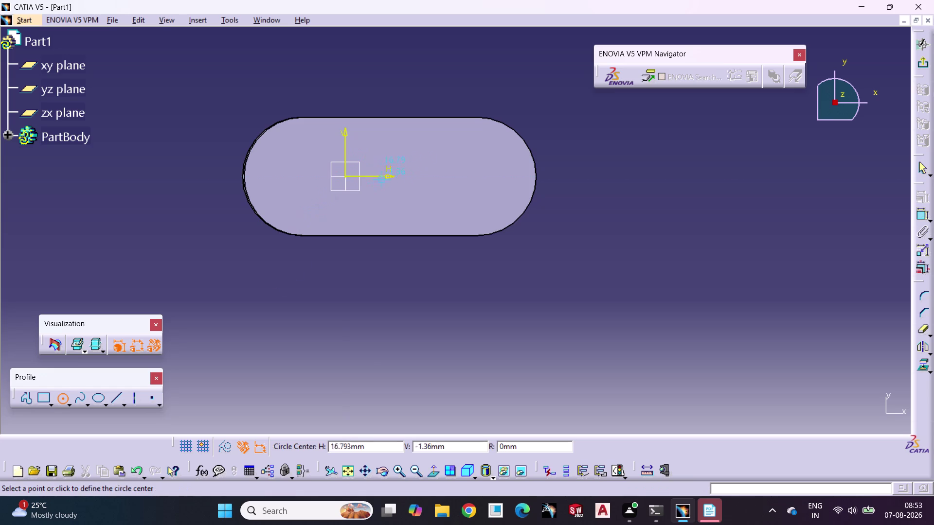
click(480, 176)
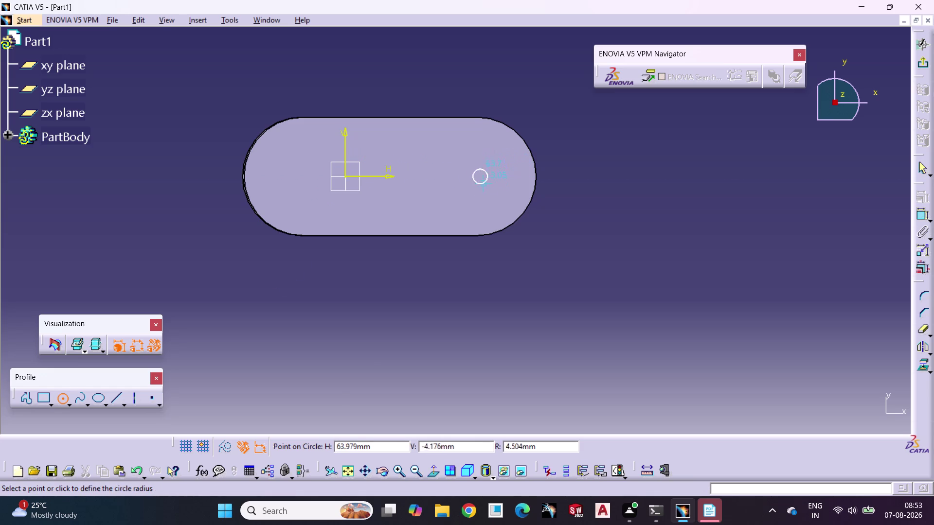
click(484, 214)
click(536, 272)
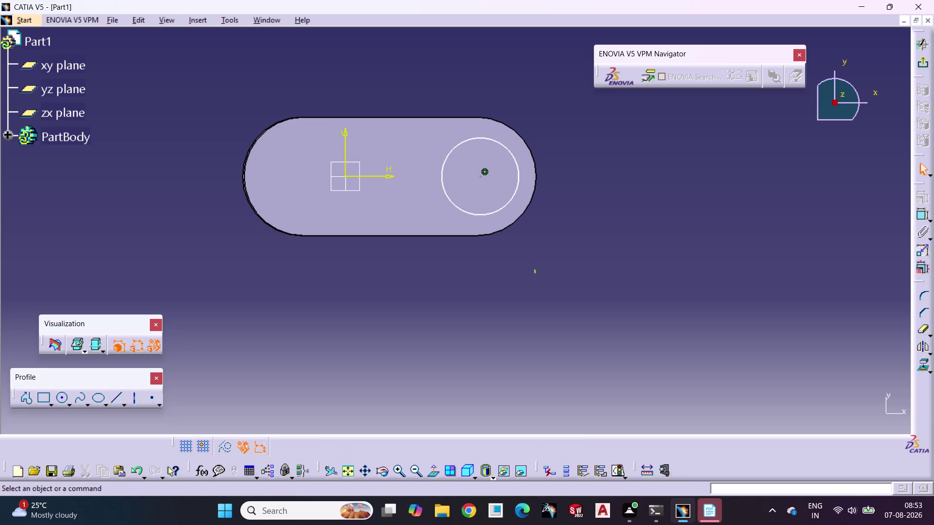
Dimension the circle as a 45 diameter.
click(924, 217)
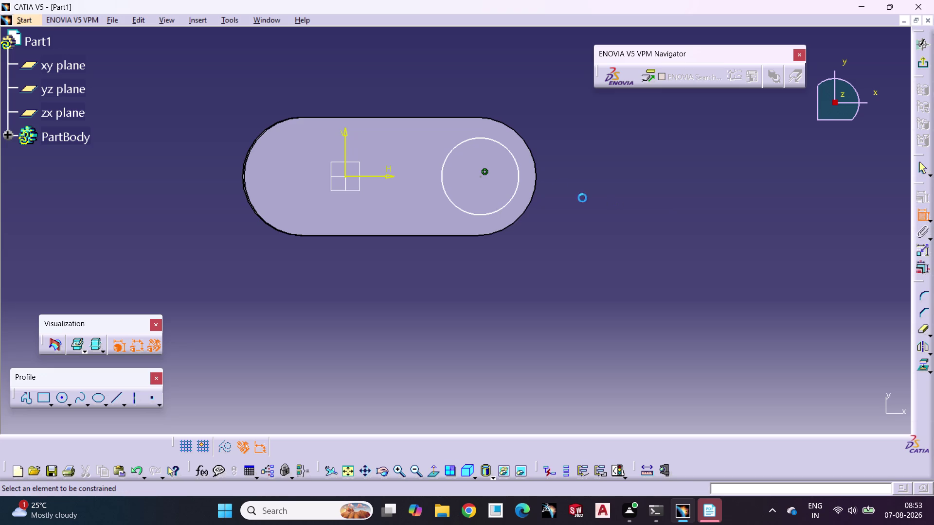
click(511, 193)
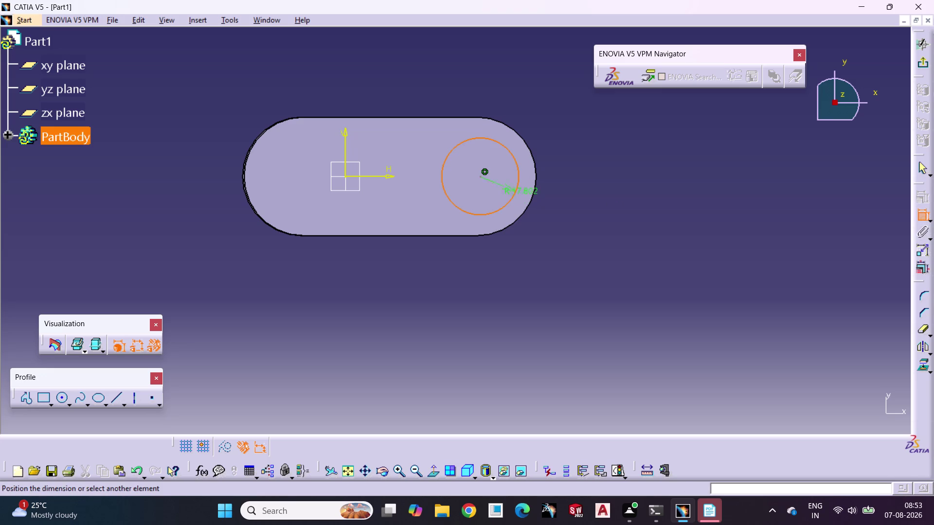
triple_click(571, 270)
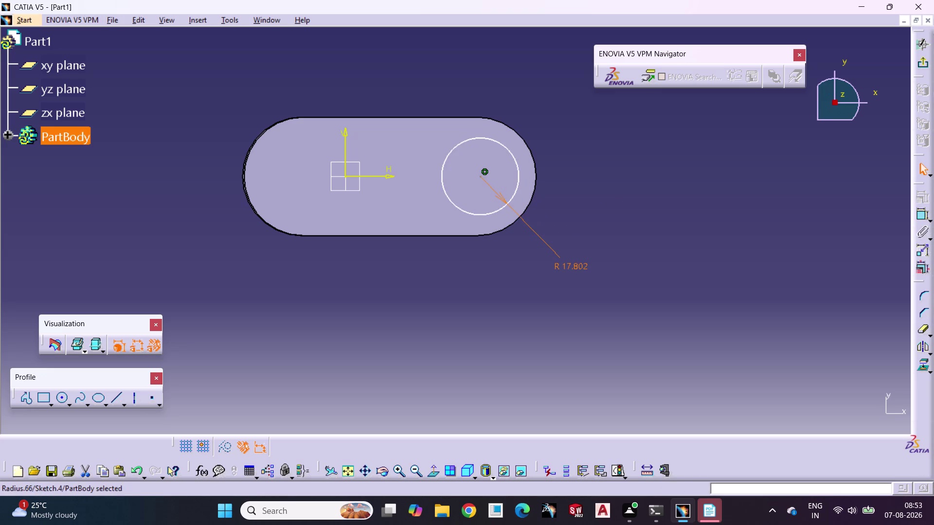
double_click(572, 267)
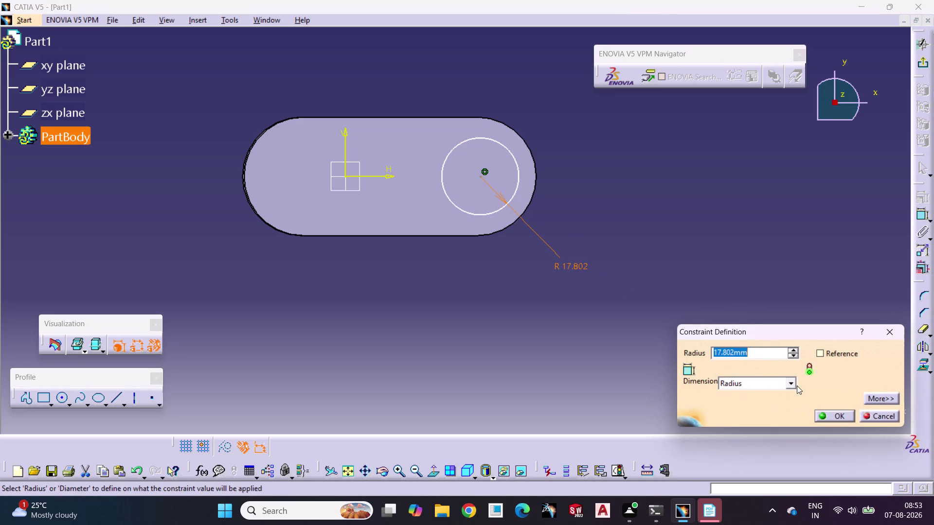
click(791, 383)
click(782, 401)
drag(773, 351, 668, 359)
text(45)
key(Return)
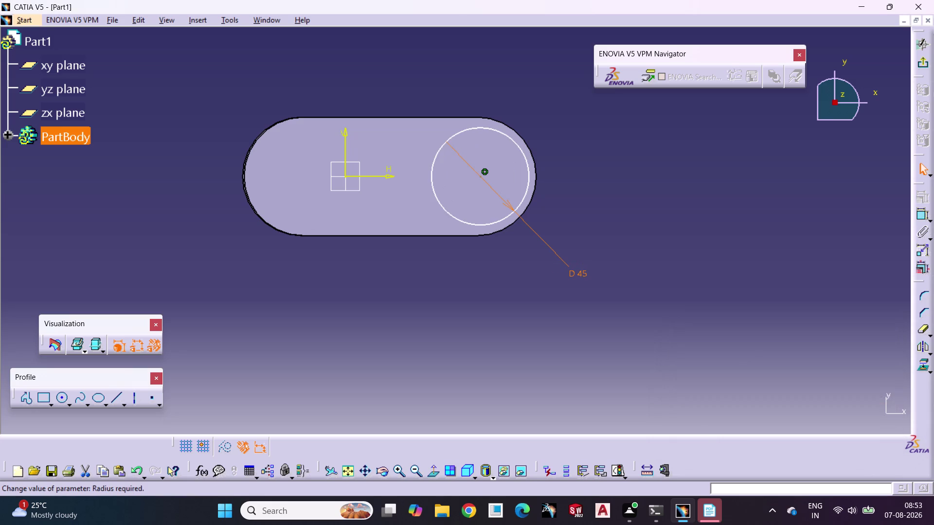
click(758, 305)
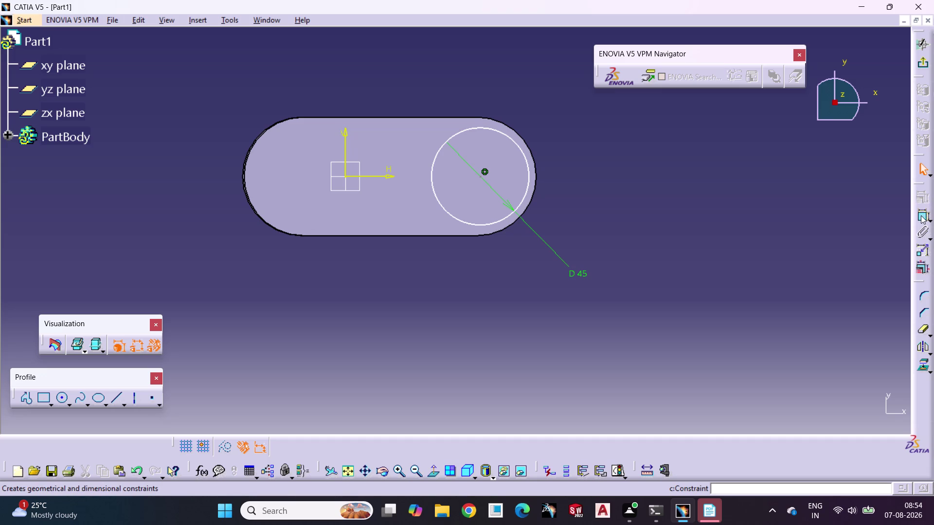
Dimension the circle centre's horizontal distance from the origin, initially as 65.
click(920, 216)
click(345, 178)
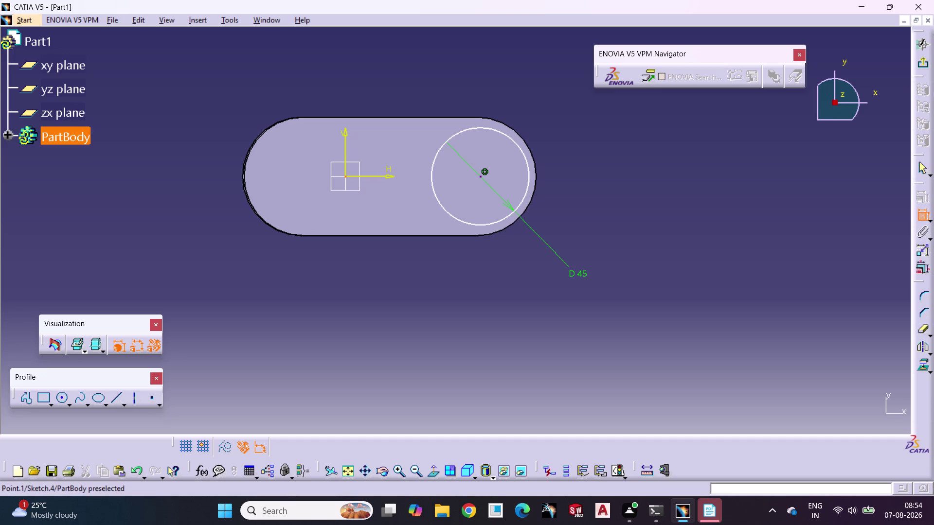
click(481, 175)
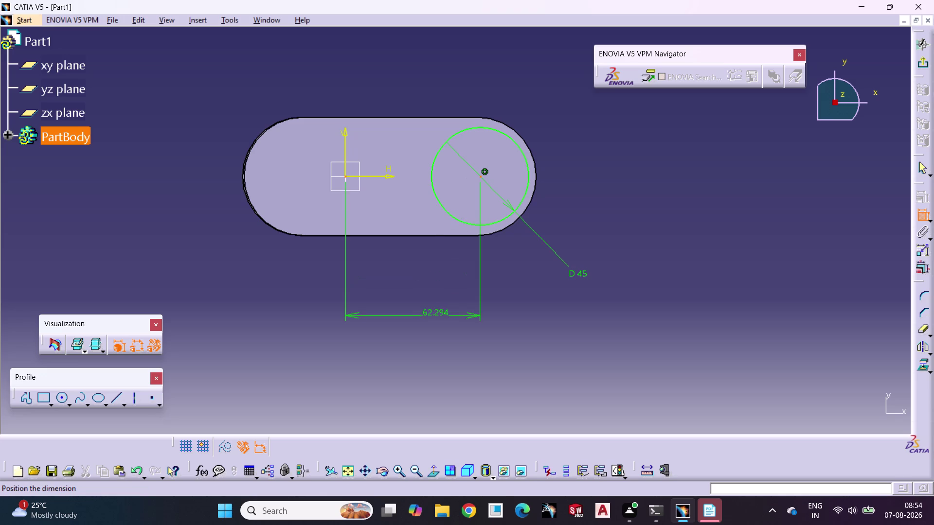
click(422, 315)
double_click(422, 315)
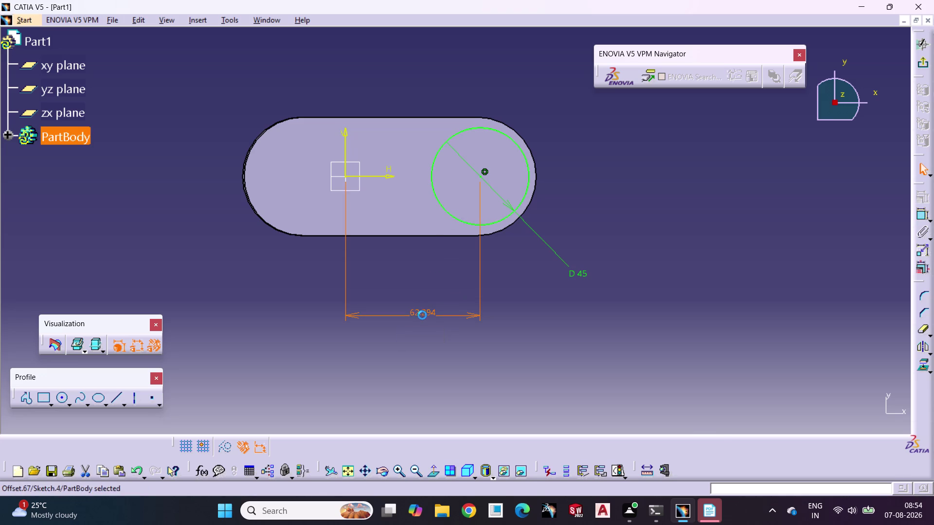
text(65)
key(Return)
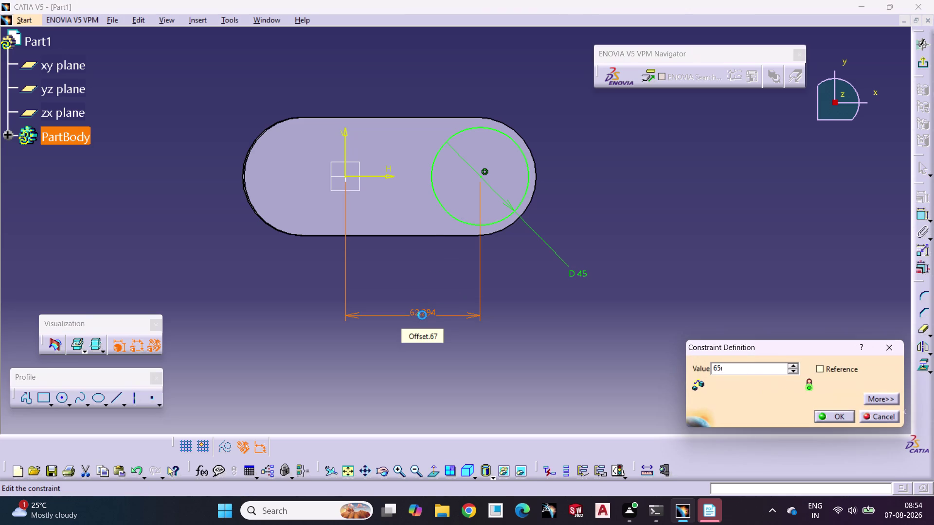
Change the centre distance to 63, then 60, and exit the sketch.
double_click(422, 315)
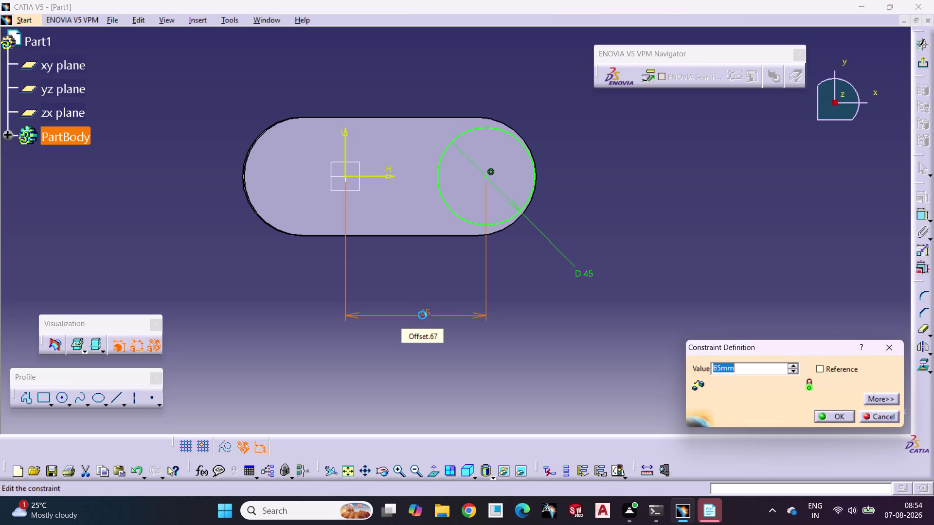
text(63)
key(Return)
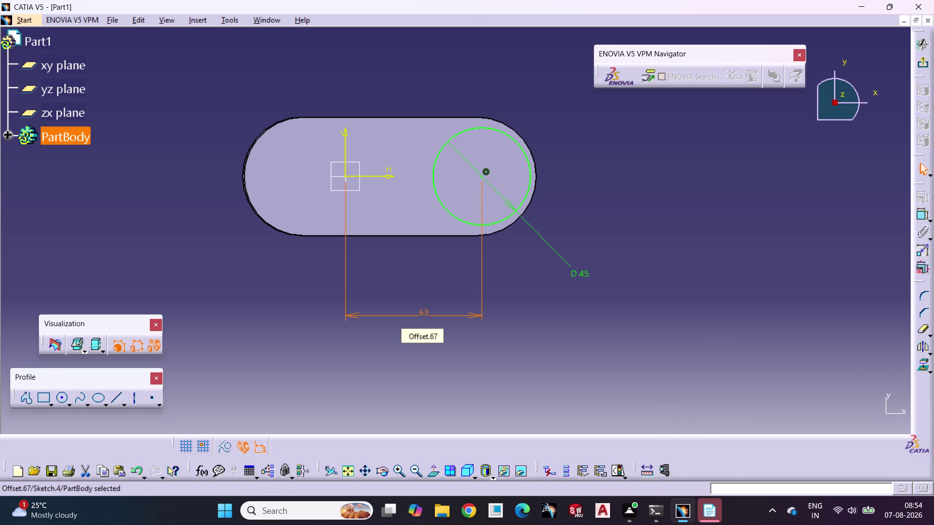
double_click(422, 315)
text(60)
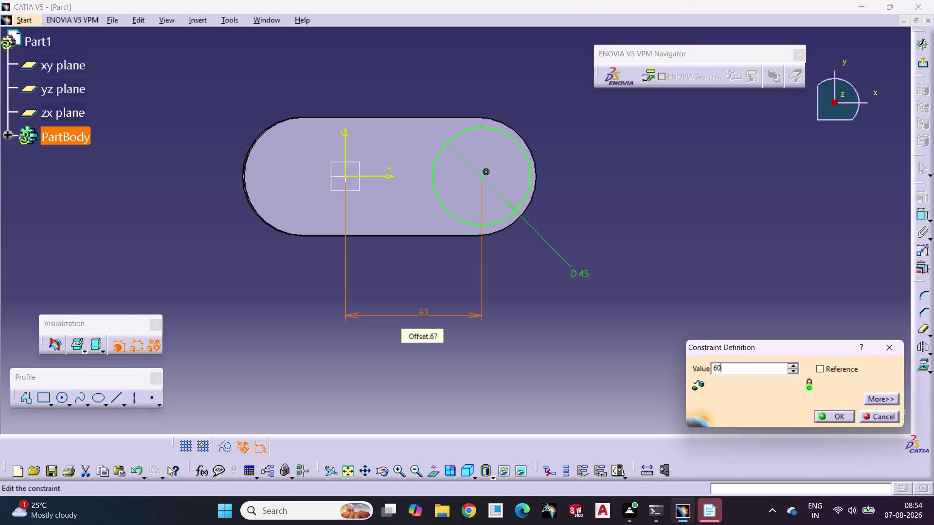
key(Return)
click(641, 187)
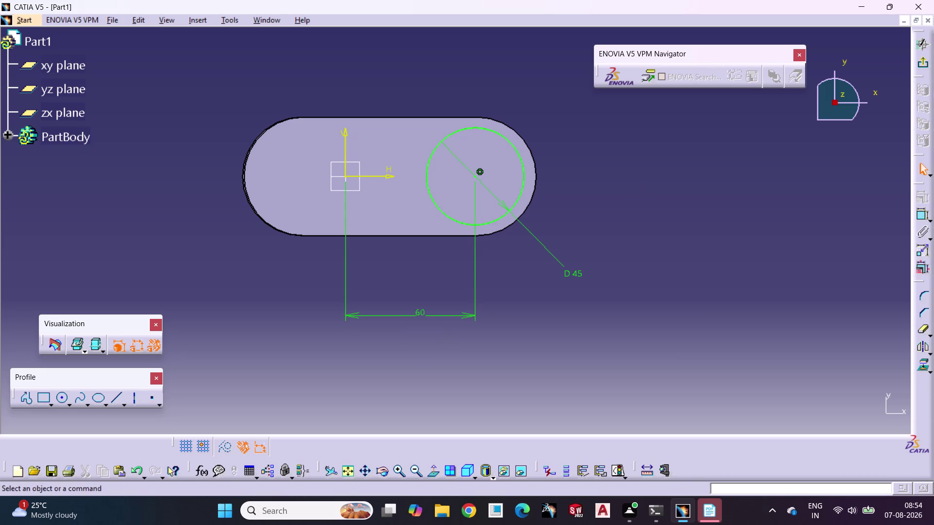
click(928, 68)
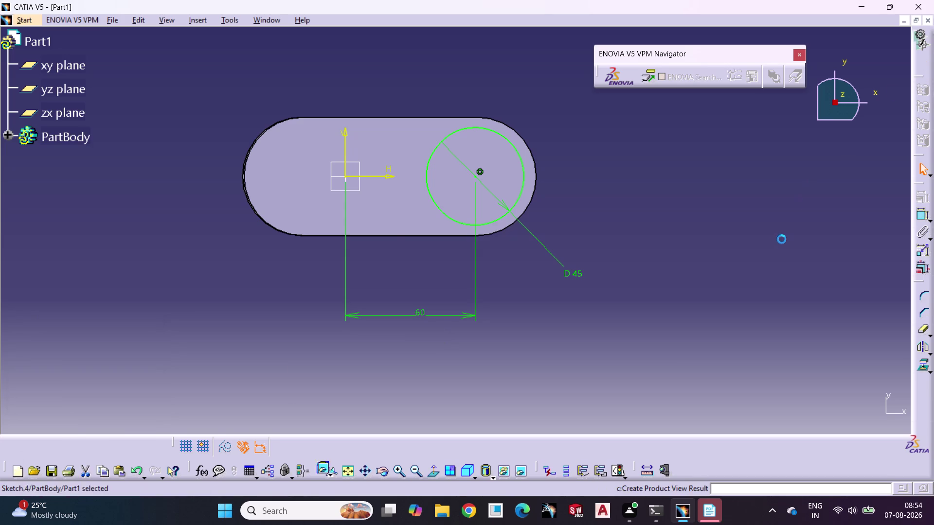
Pad the 45 mm circle sketch 35 mm into a boss and select it.
click(929, 208)
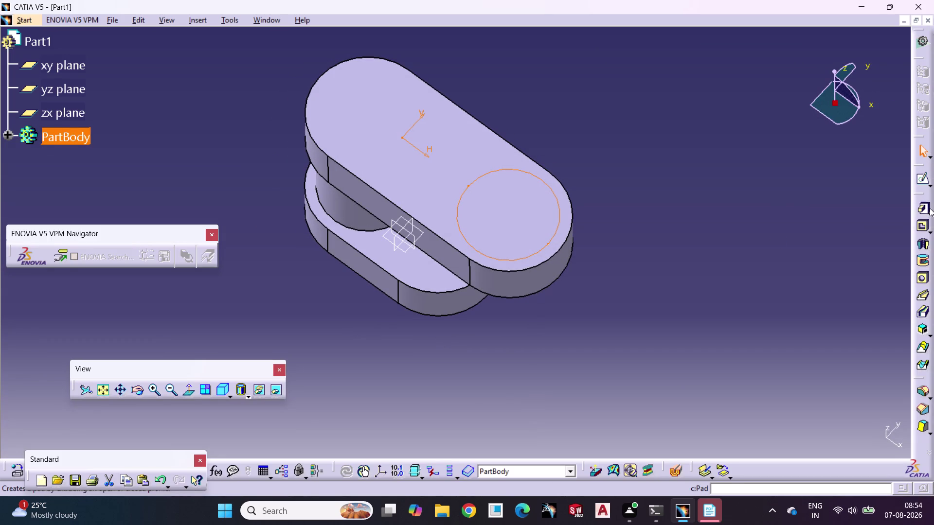
click(887, 223)
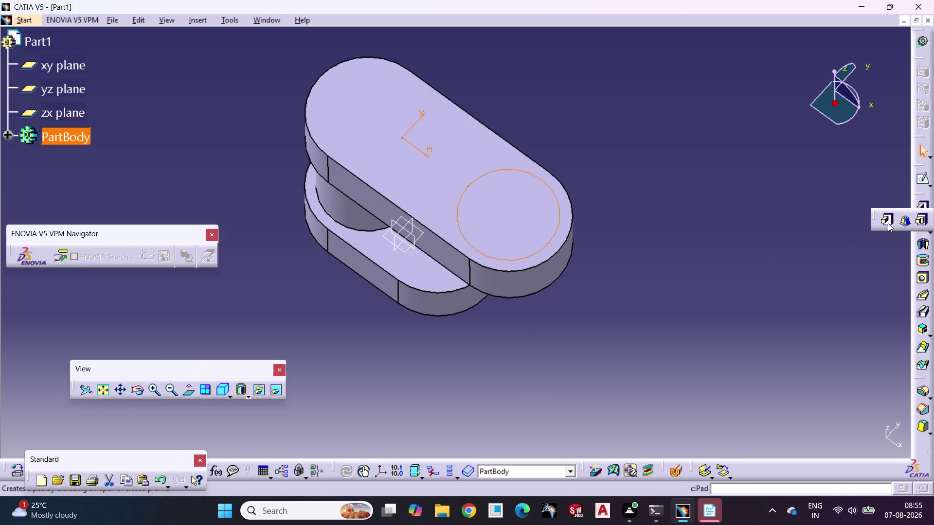
click(730, 295)
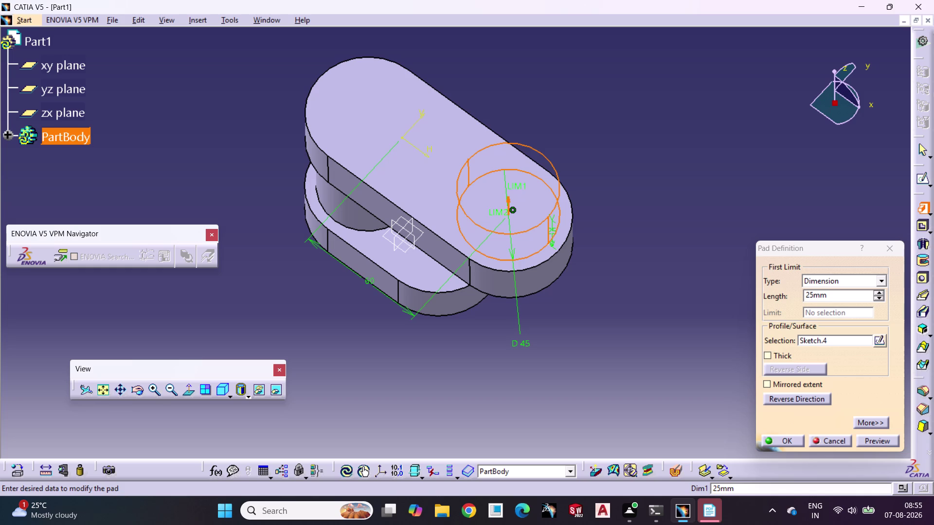
click(877, 292)
drag(842, 296, 790, 308)
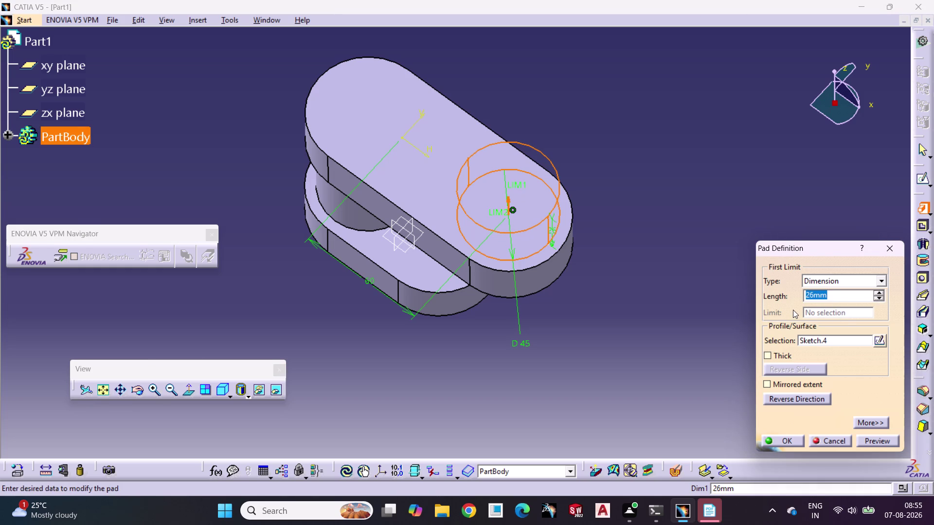
text(35)
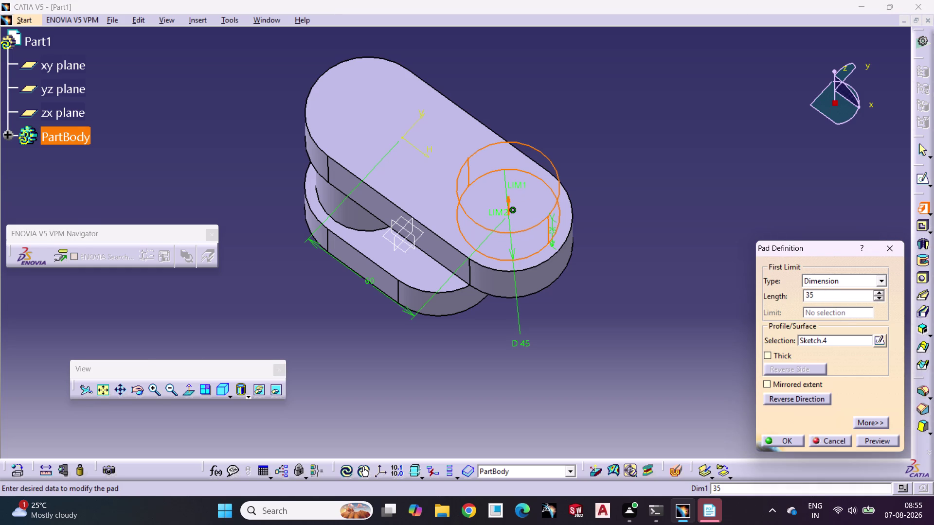
click(705, 267)
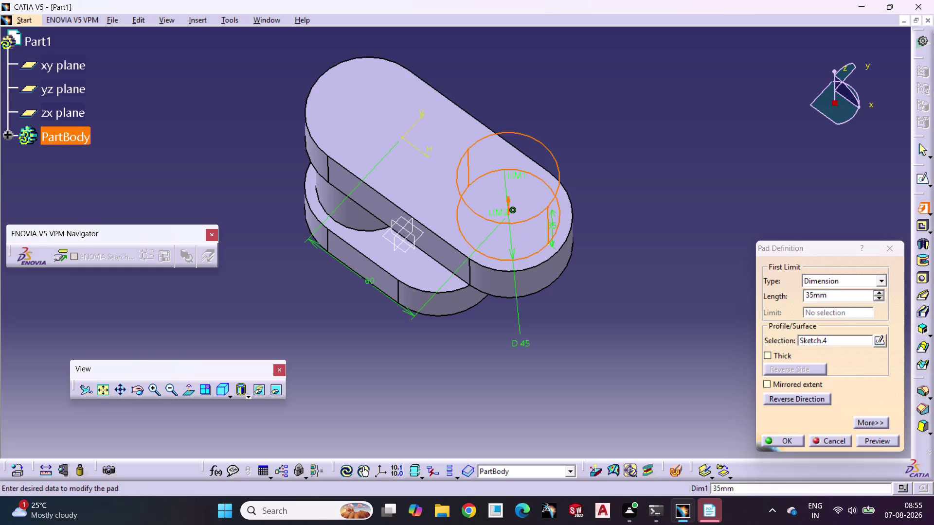
click(779, 441)
click(676, 336)
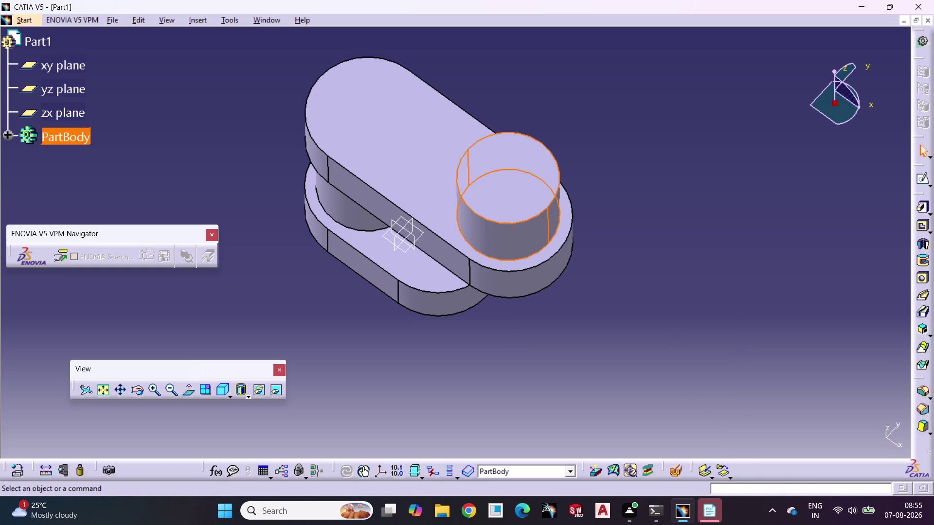
Rotate the model, then undo six features back to the first slot pad.
middle_drag(659, 340, 666, 327)
click(141, 389)
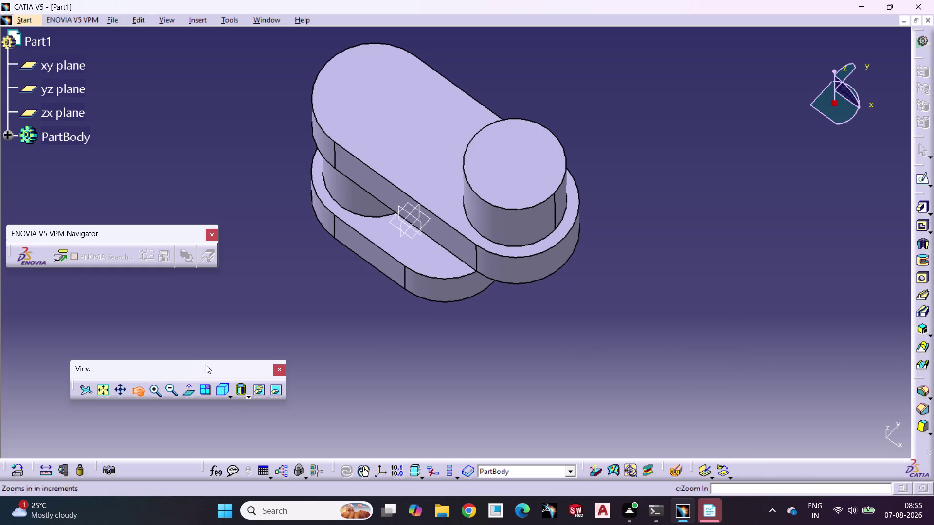
drag(295, 319, 475, 226)
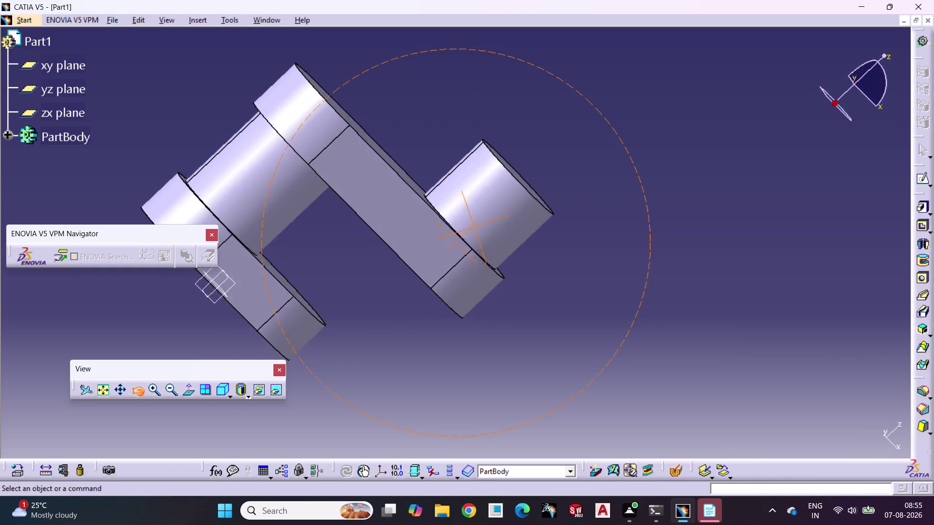
drag(475, 226, 388, 202)
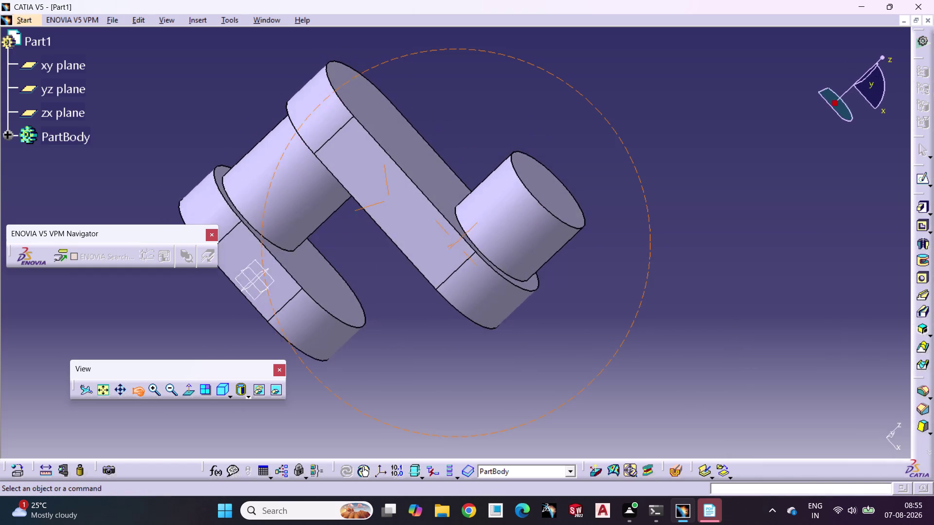
drag(387, 202, 421, 237)
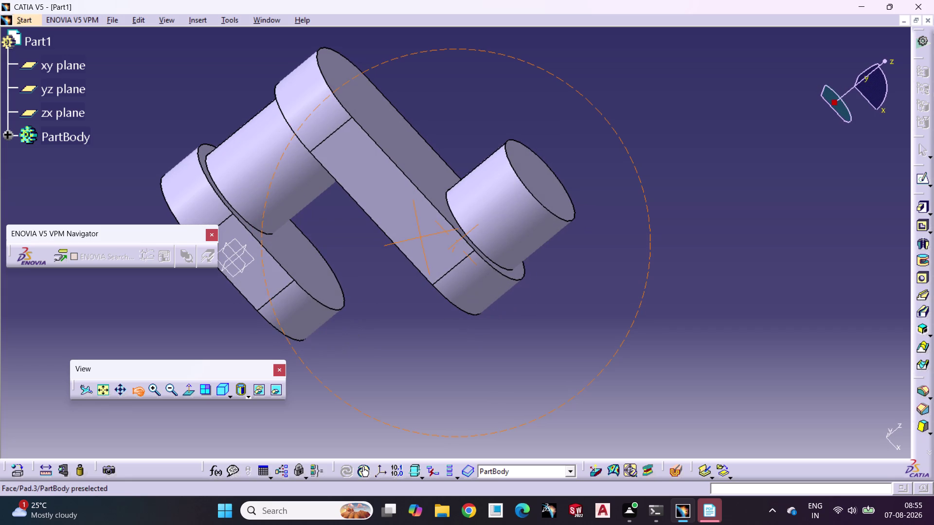
key(ctrl+z)
key(ctrl+z)
key(ctrl+z)
key(ctrl+z)
key(ctrl+z)
key(ctrl+z)
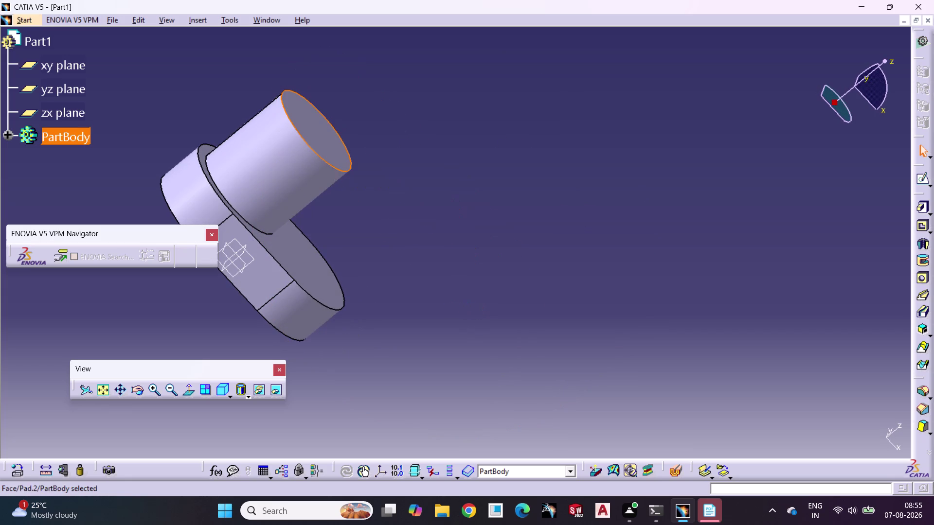
Turn the model to face the pad's top and open a sketch on it.
middle_drag(425, 239, 537, 212)
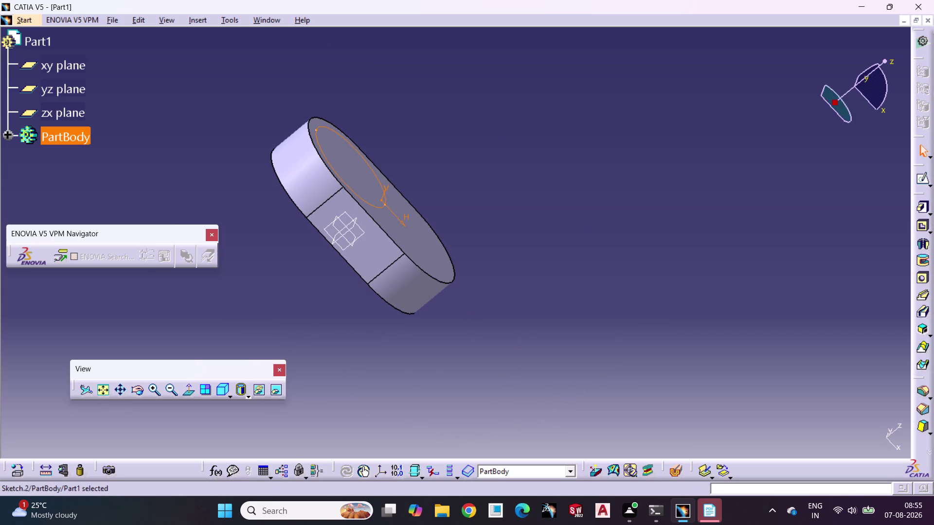
click(364, 191)
click(581, 252)
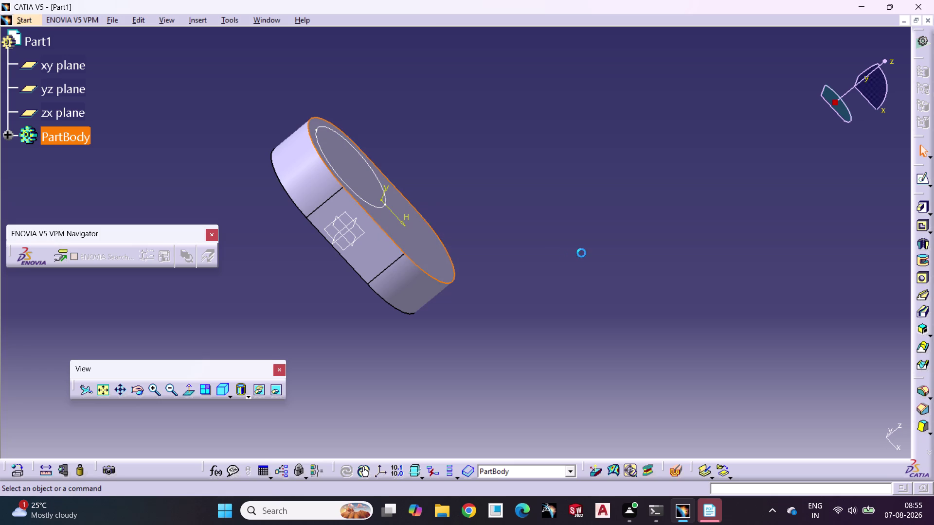
click(138, 393)
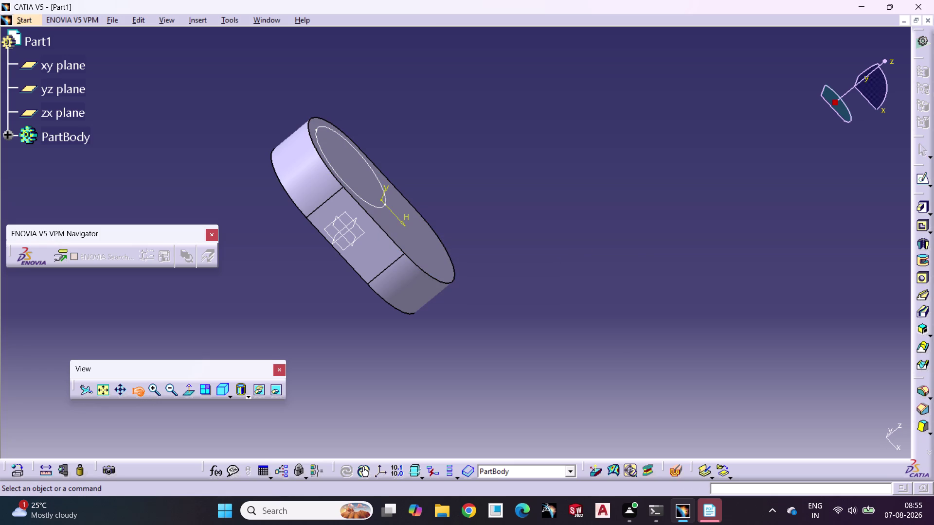
drag(338, 219, 320, 358)
drag(337, 296, 353, 388)
drag(375, 248, 380, 317)
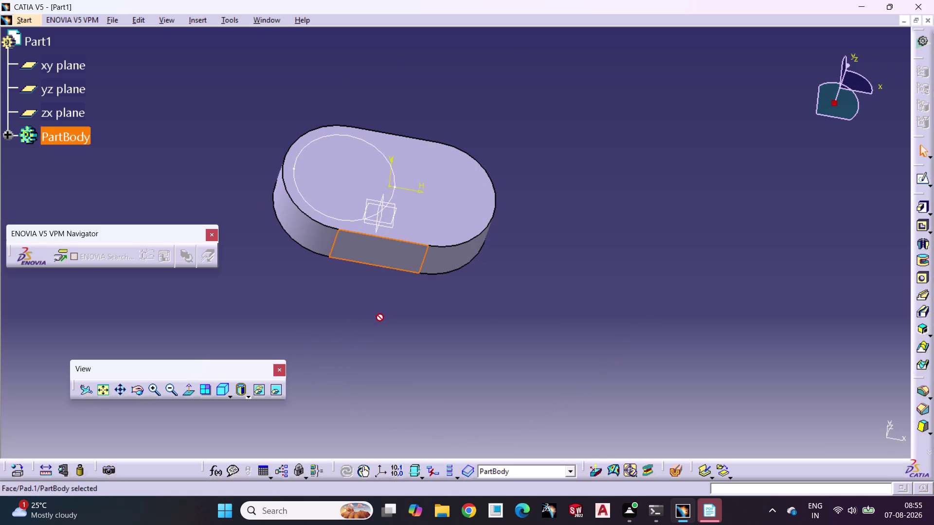
drag(380, 317, 360, 312)
click(135, 392)
drag(223, 280, 439, 310)
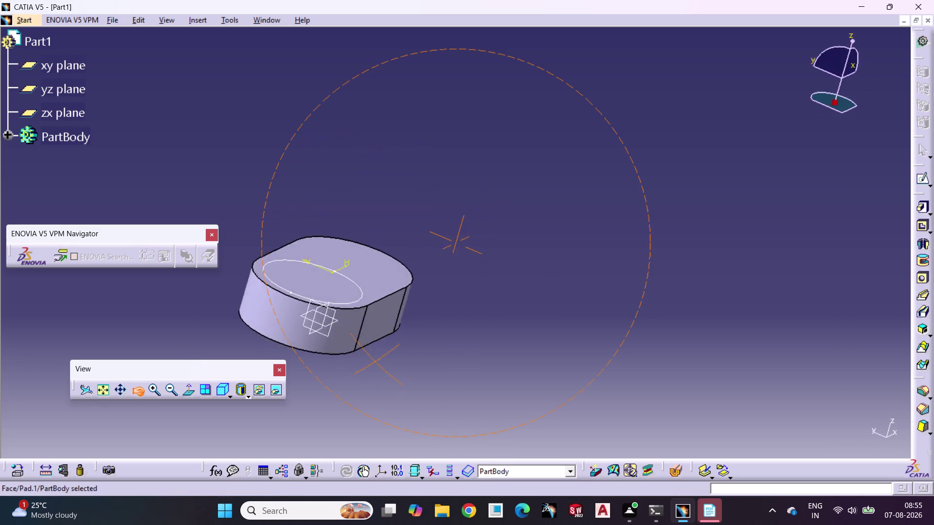
drag(439, 309, 428, 414)
drag(362, 250, 366, 250)
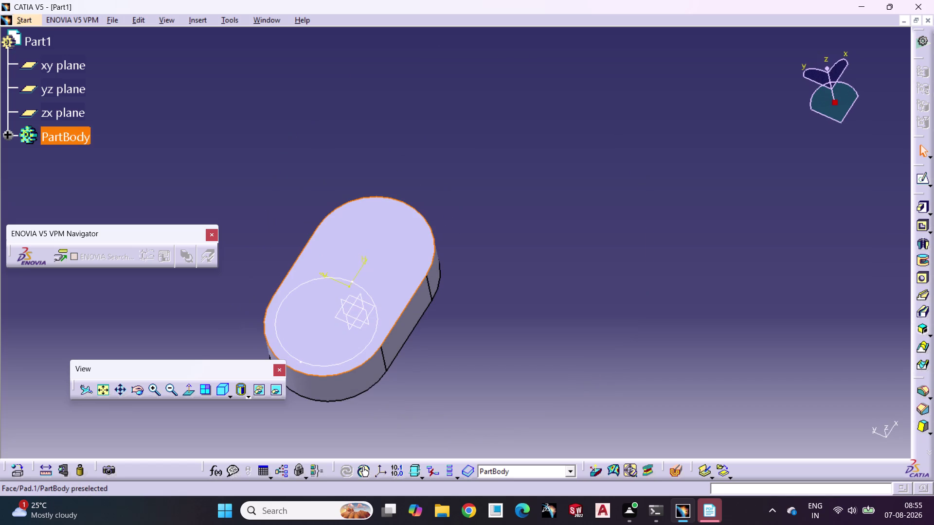
click(923, 181)
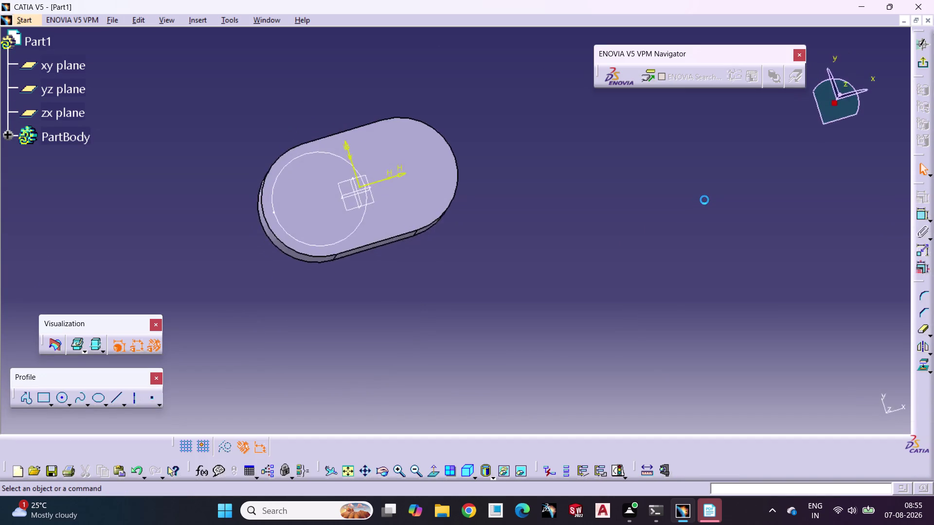
View the sketch head-on and add a diameter dimension to the circle.
click(580, 237)
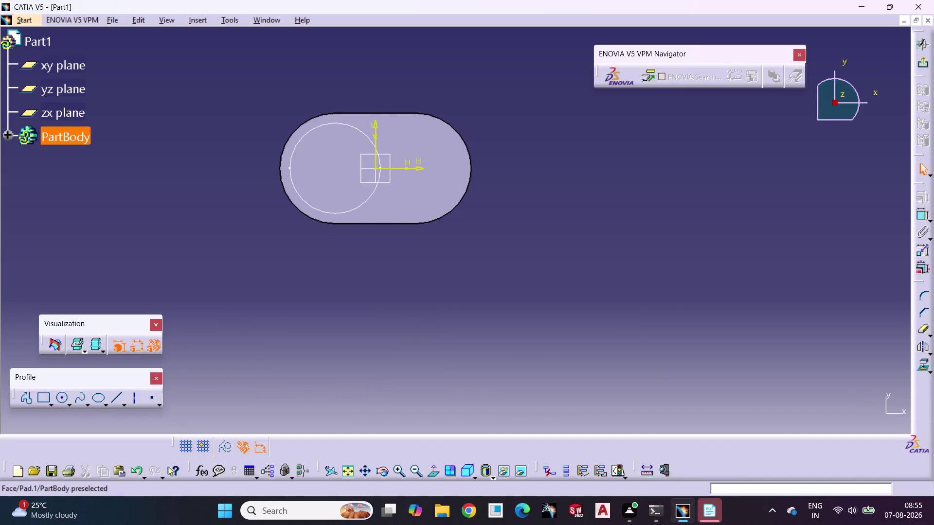
click(919, 215)
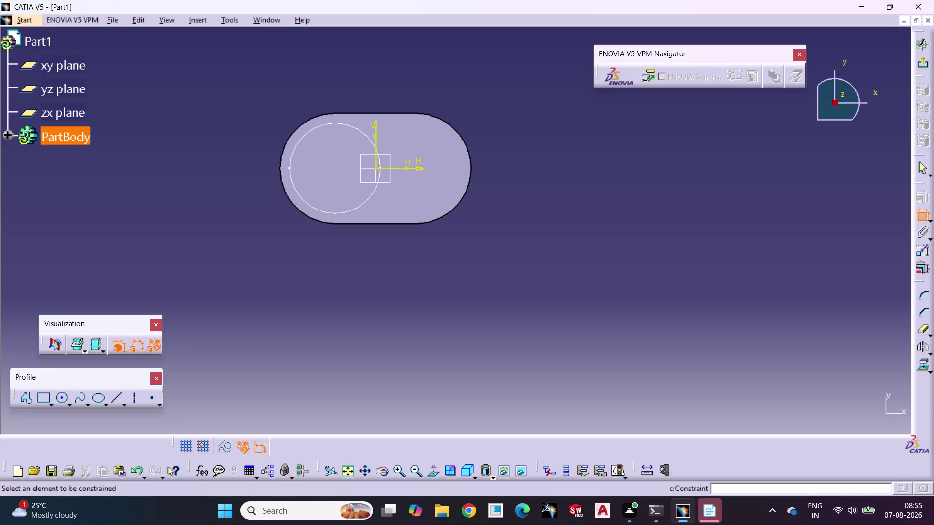
click(334, 213)
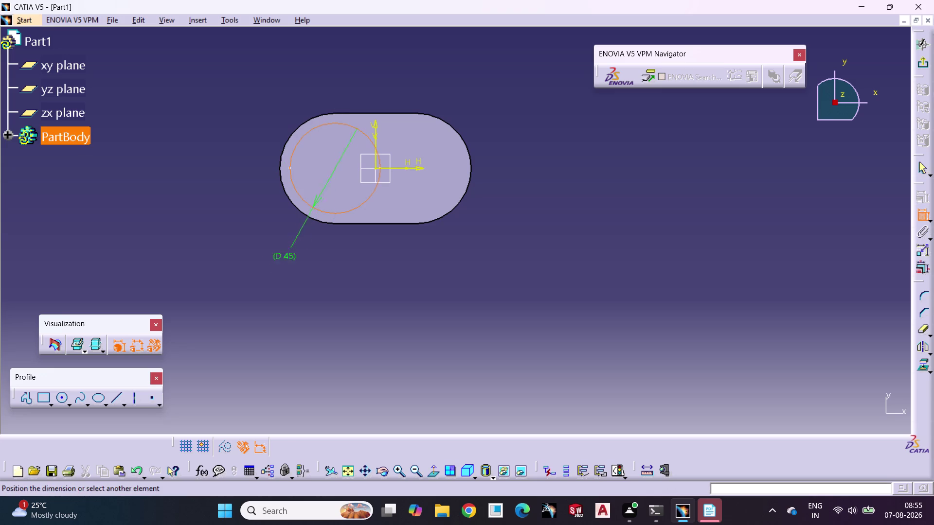
click(255, 275)
click(355, 293)
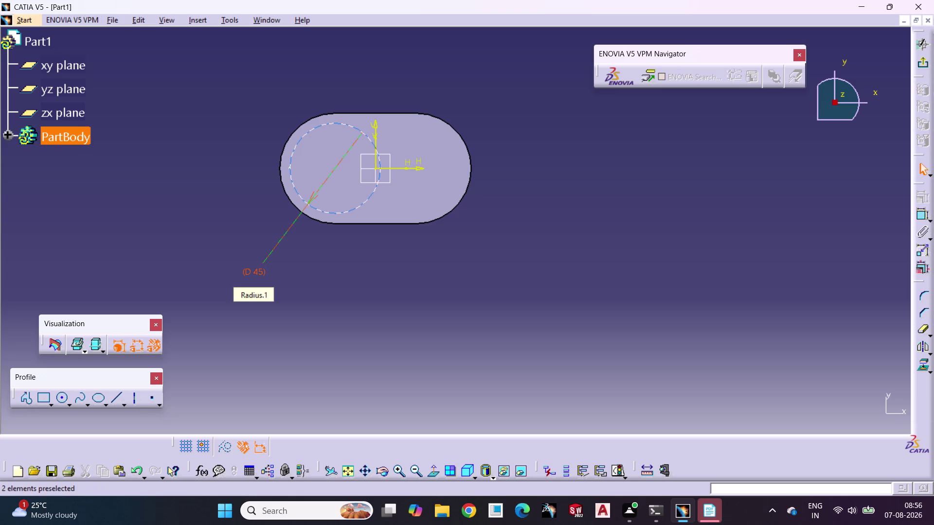
click(319, 284)
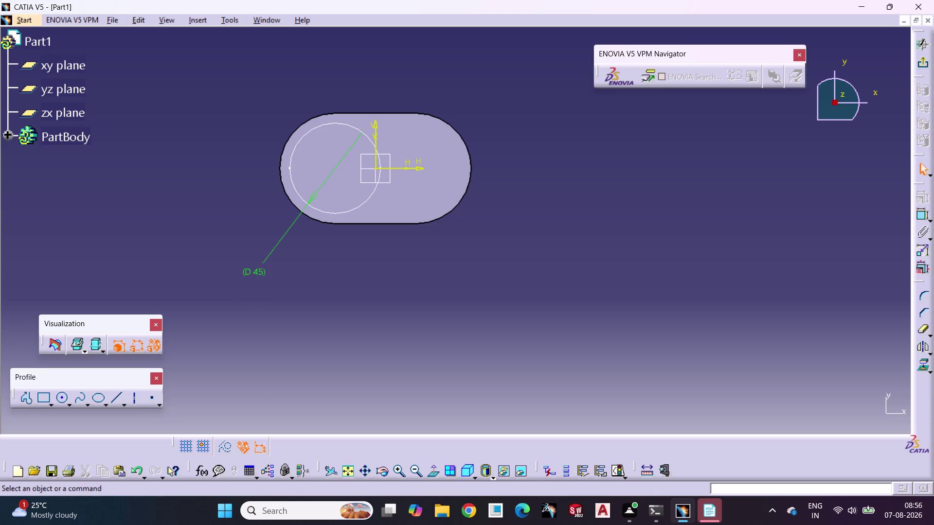
Start another constraint on the circle, then cancel it.
click(919, 216)
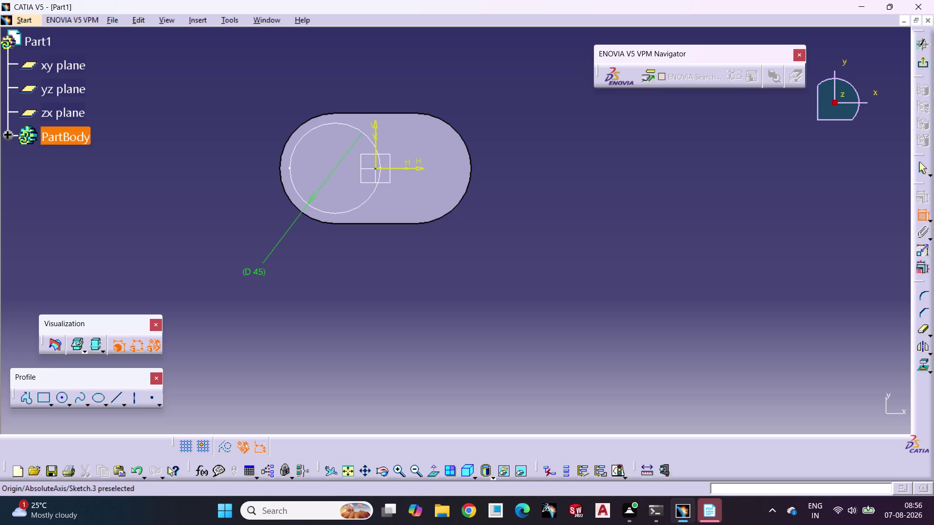
click(376, 168)
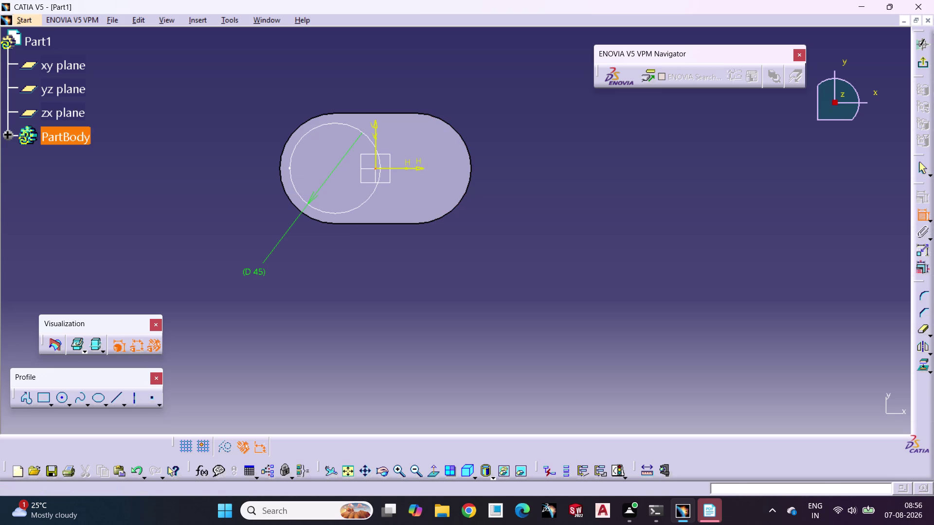
click(333, 169)
click(342, 263)
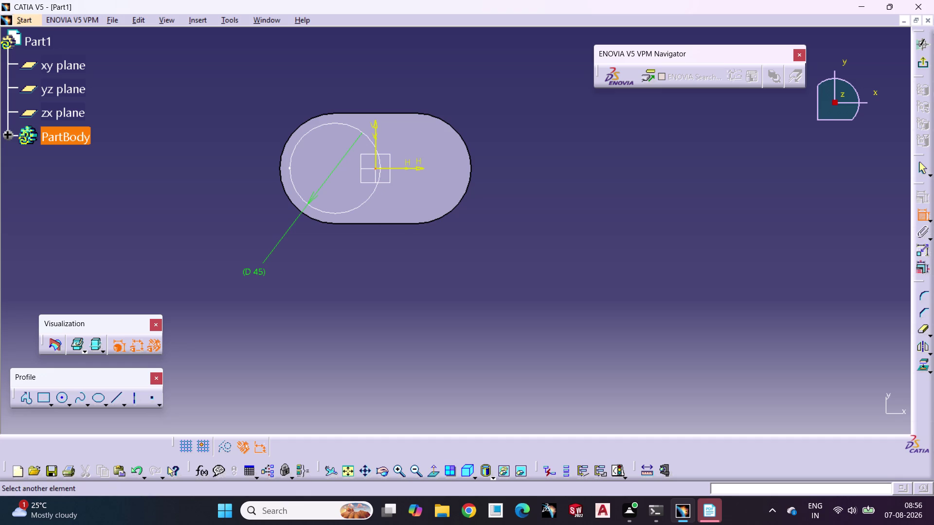
key(ctrl+z)
key(ctrl+z)
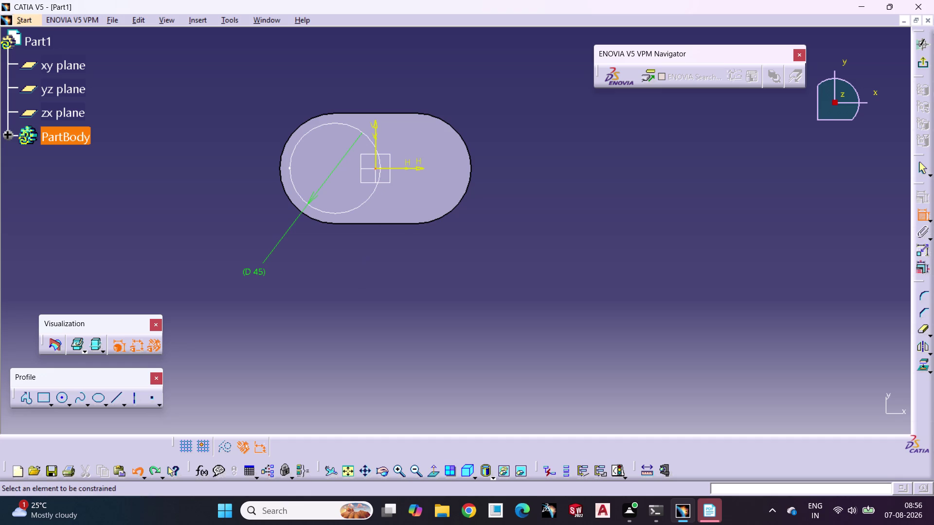
Undo back out of the sketch, removing the circle sketch.
key(ctrl+z)
key(ctrl+z)
key(ctrl+z)
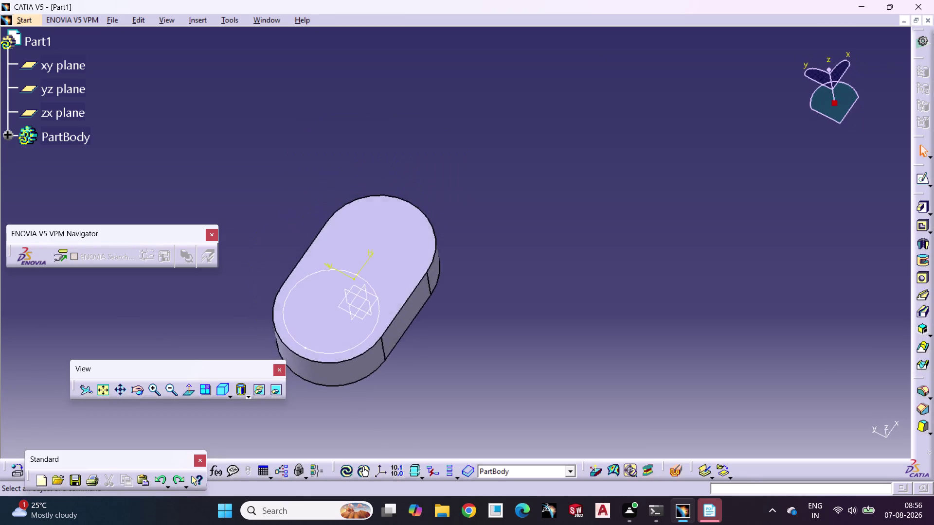
key(ctrl+z)
key(ctrl+z)
Start a sketch on the pad's top face with a vertical axis through the origin.
click(372, 262)
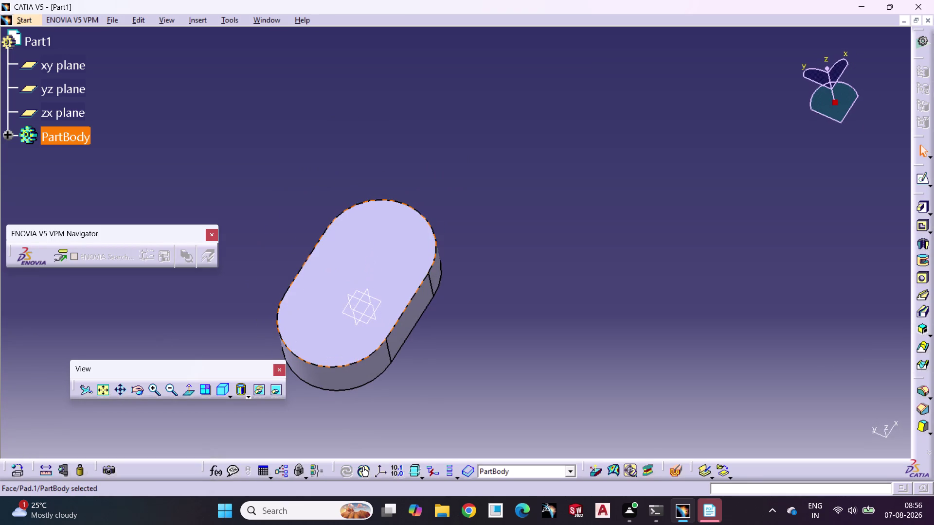
click(924, 178)
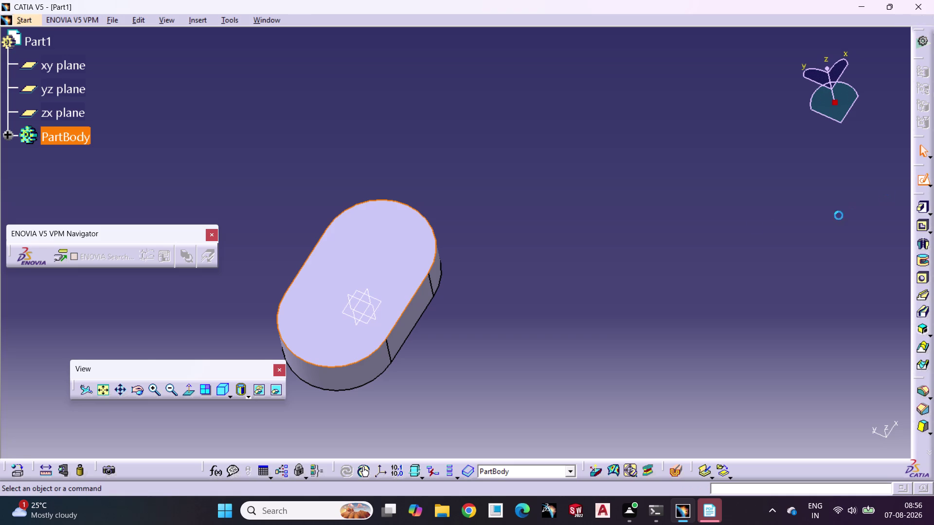
click(619, 240)
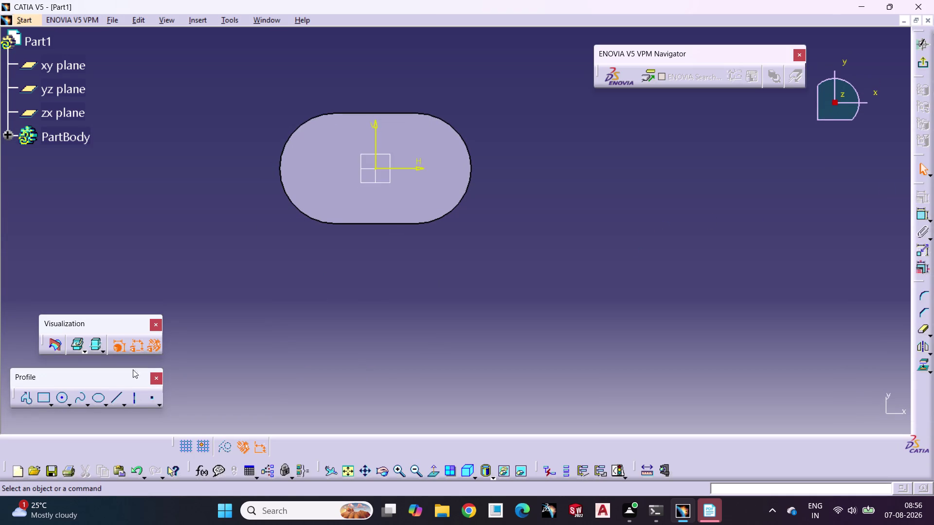
click(135, 399)
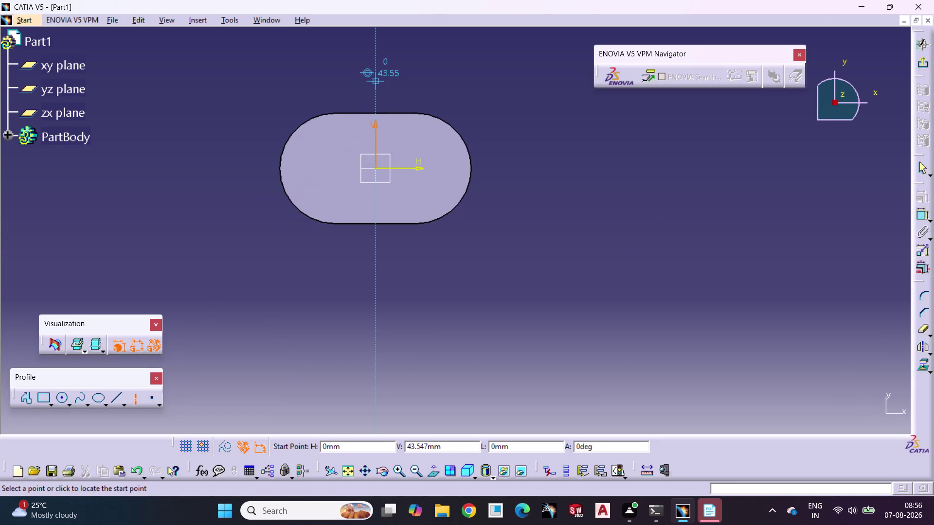
drag(376, 81, 374, 85)
click(373, 326)
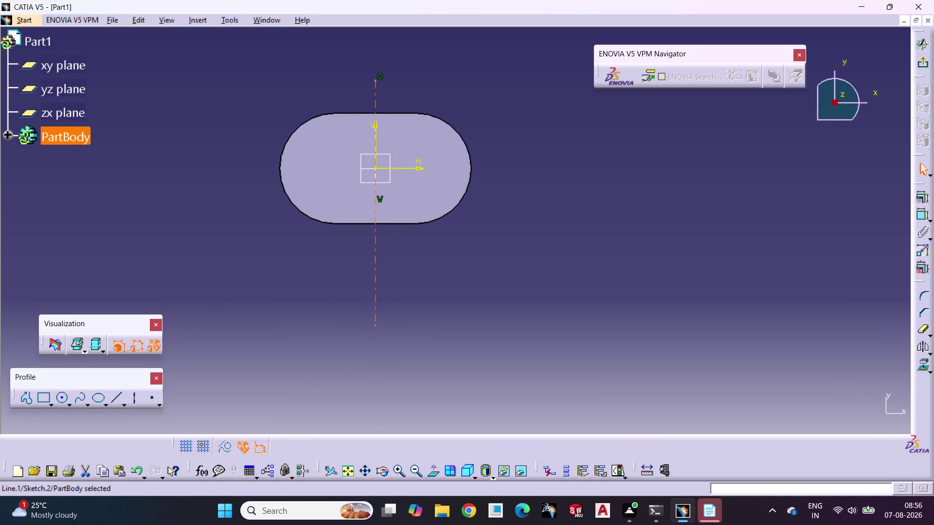
click(423, 347)
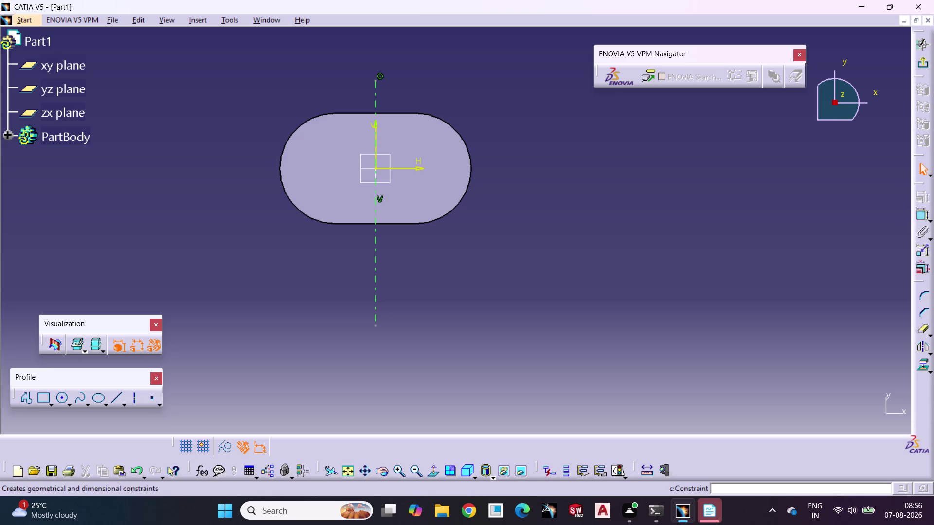
Draw a circle left of the origin and set its diameter to 45.
click(64, 399)
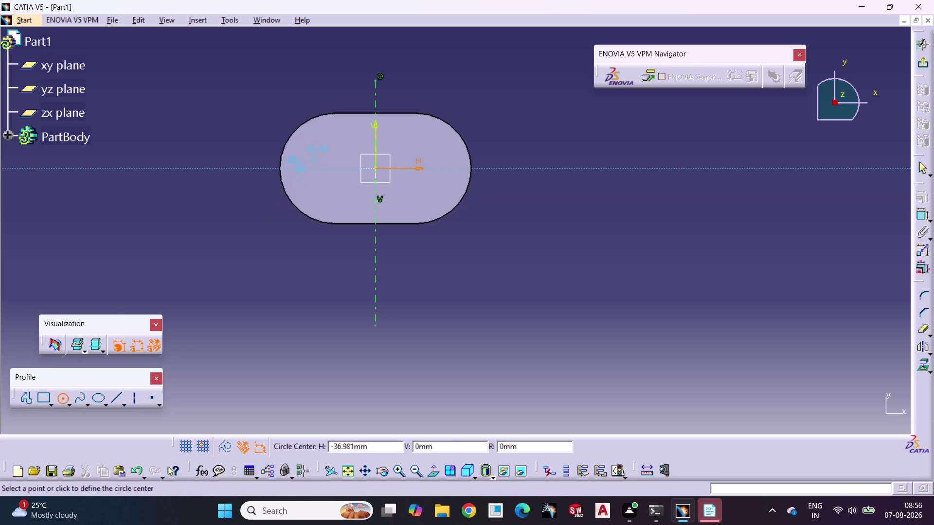
click(329, 167)
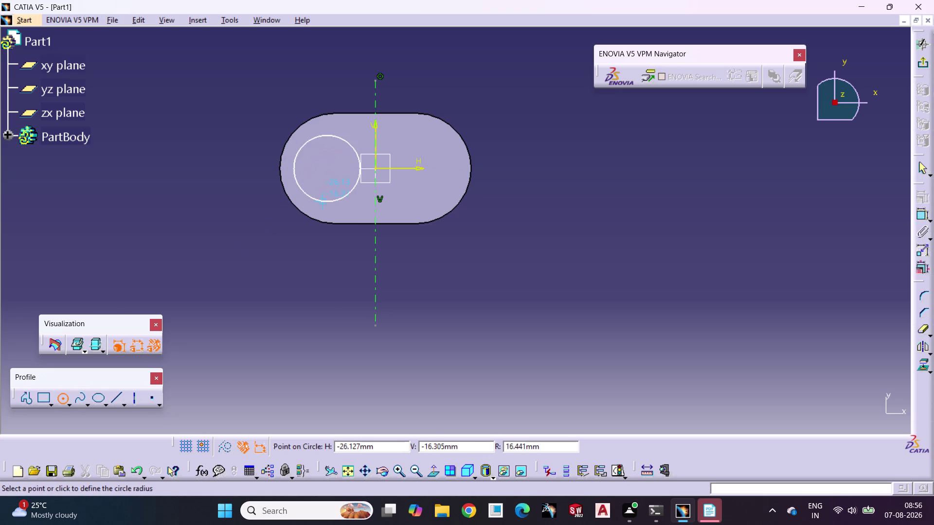
click(323, 200)
click(919, 217)
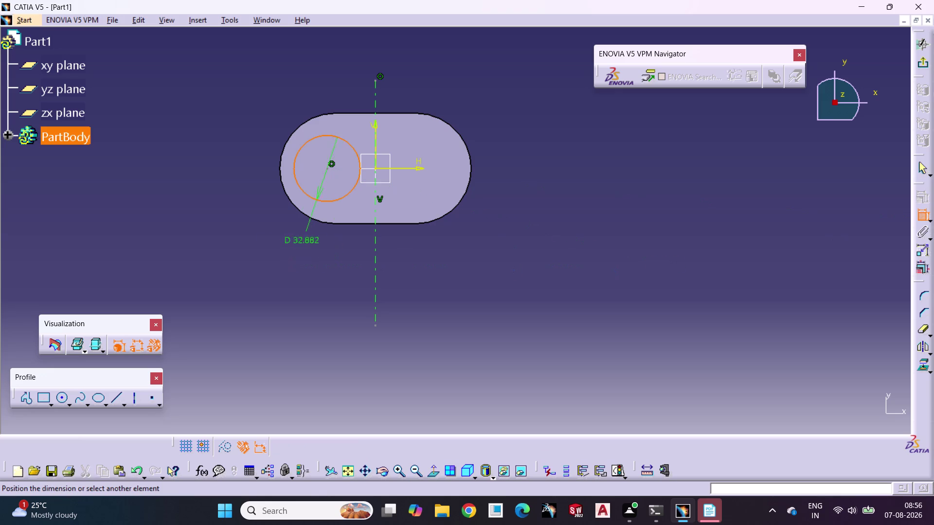
triple_click(235, 246)
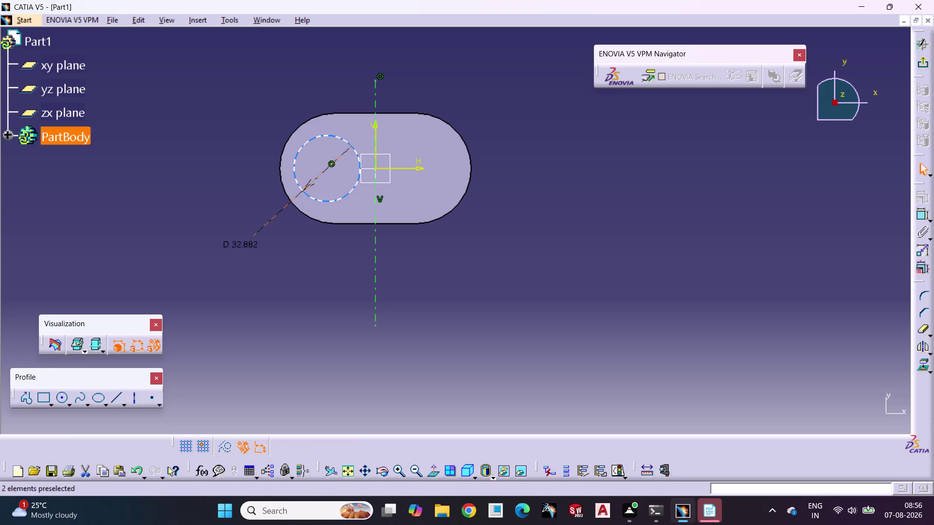
double_click(235, 250)
text(45)
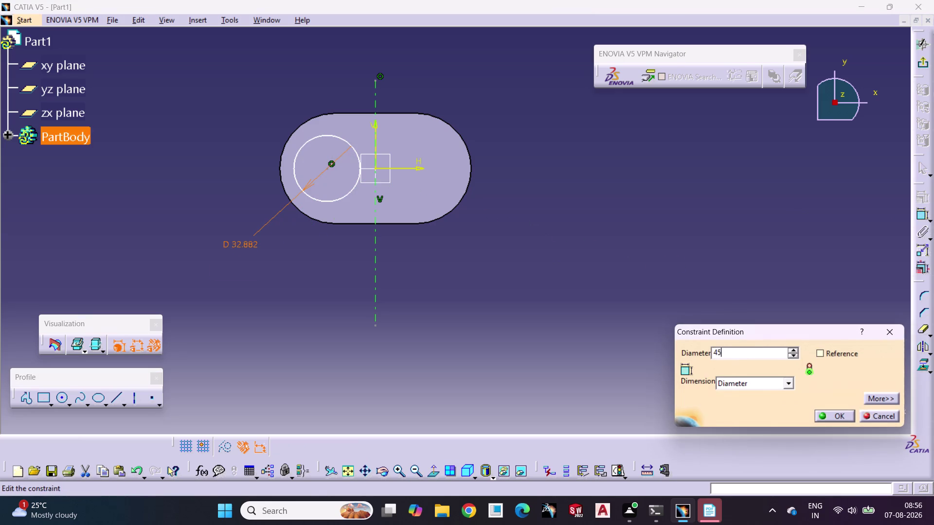
key(Return)
click(276, 286)
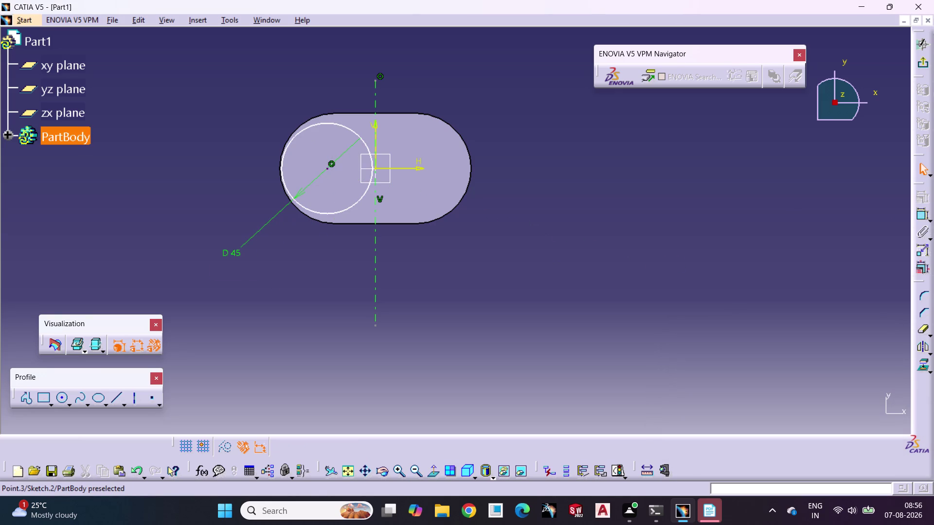
Dimension the circle centre 20 from the vertical axis and exit the sketch.
drag(329, 168, 335, 169)
click(300, 253)
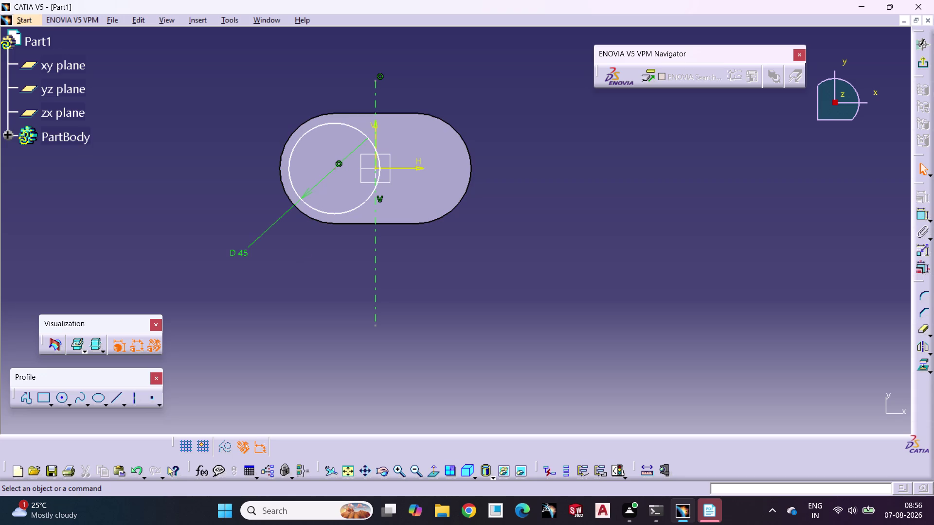
click(919, 218)
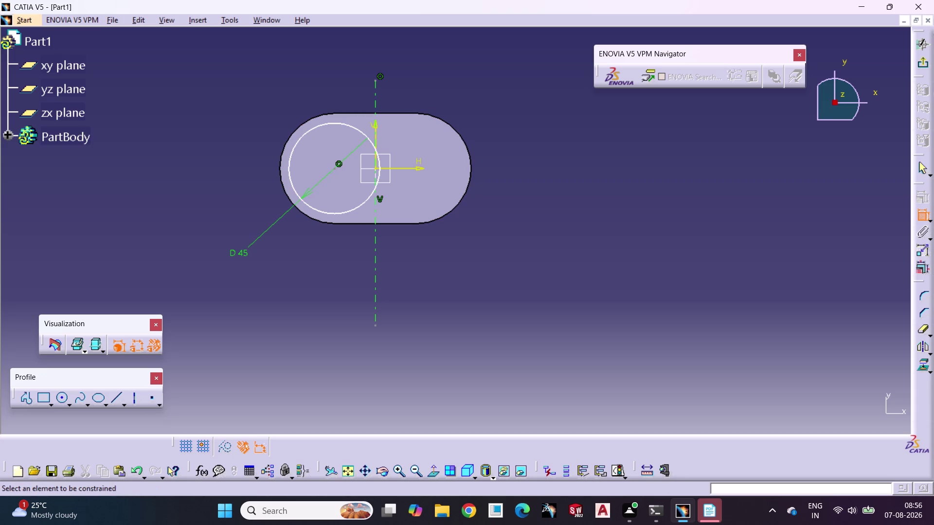
click(334, 170)
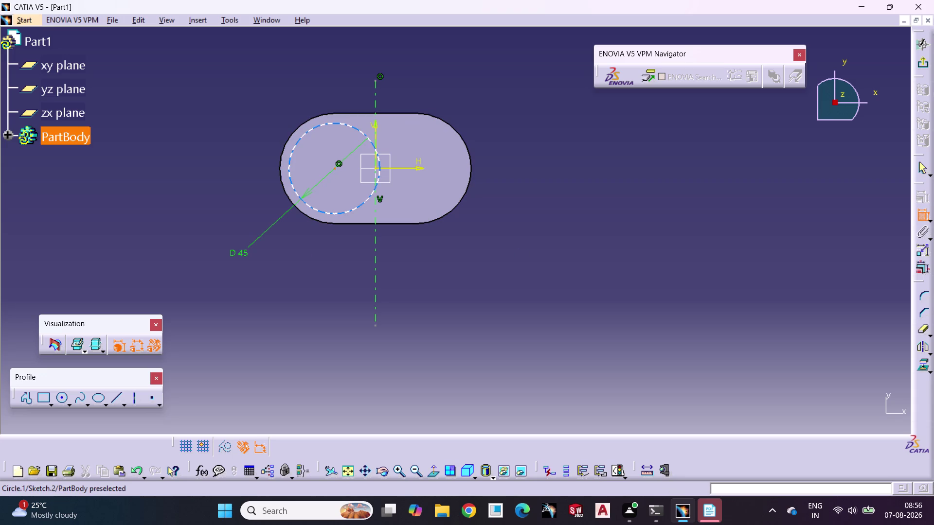
click(376, 257)
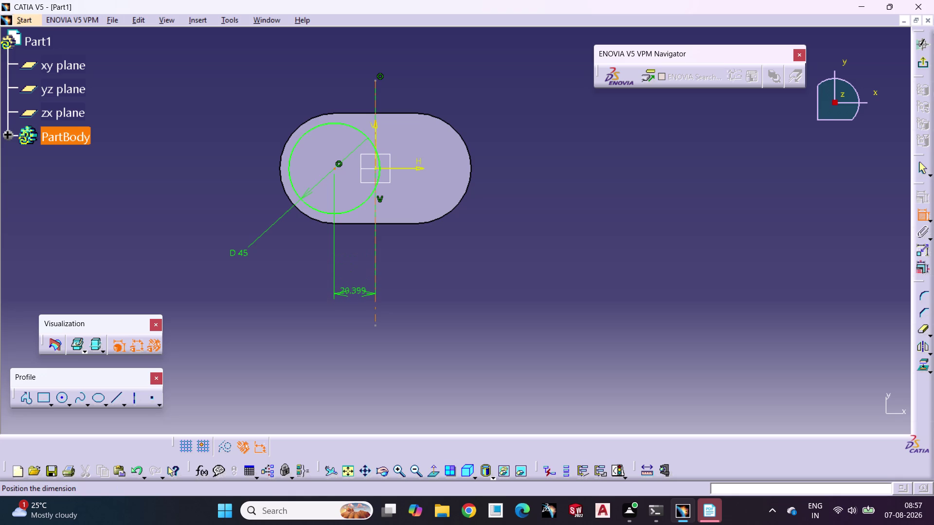
double_click(353, 293)
double_click(354, 294)
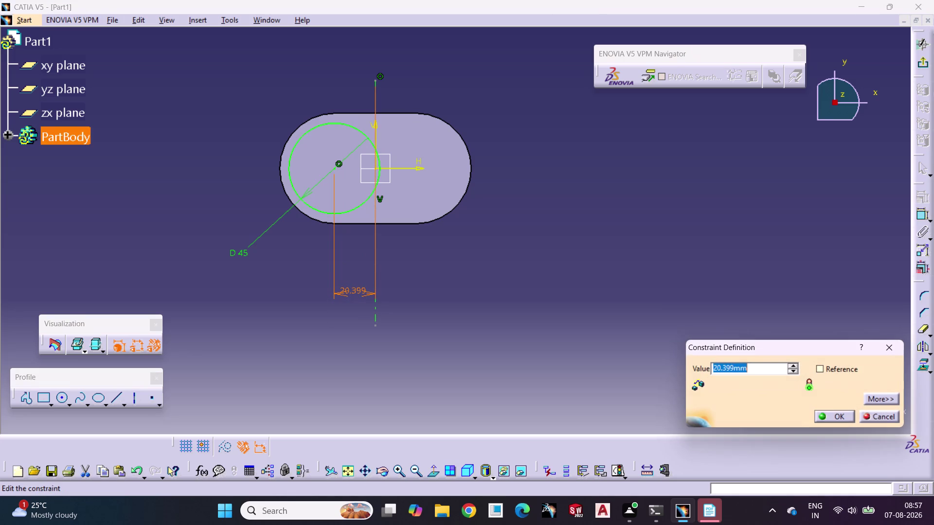
text(20)
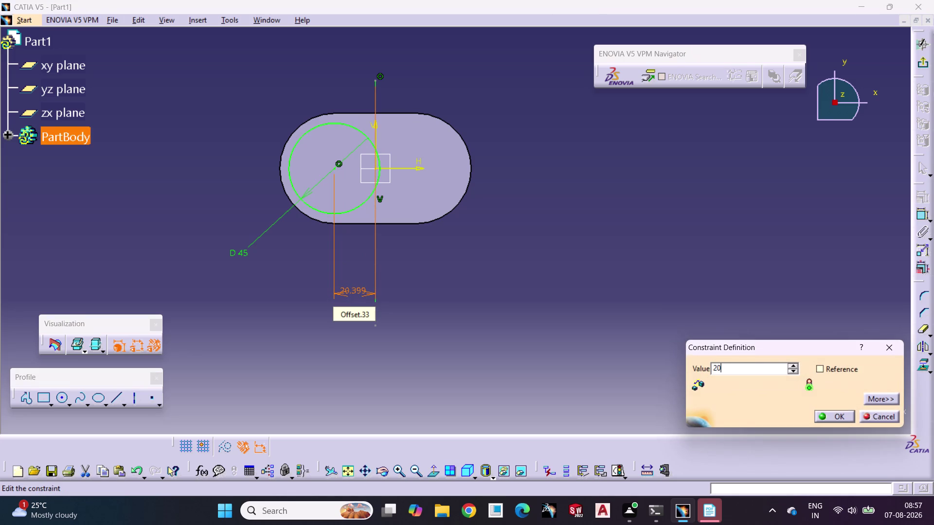
click(829, 415)
click(576, 302)
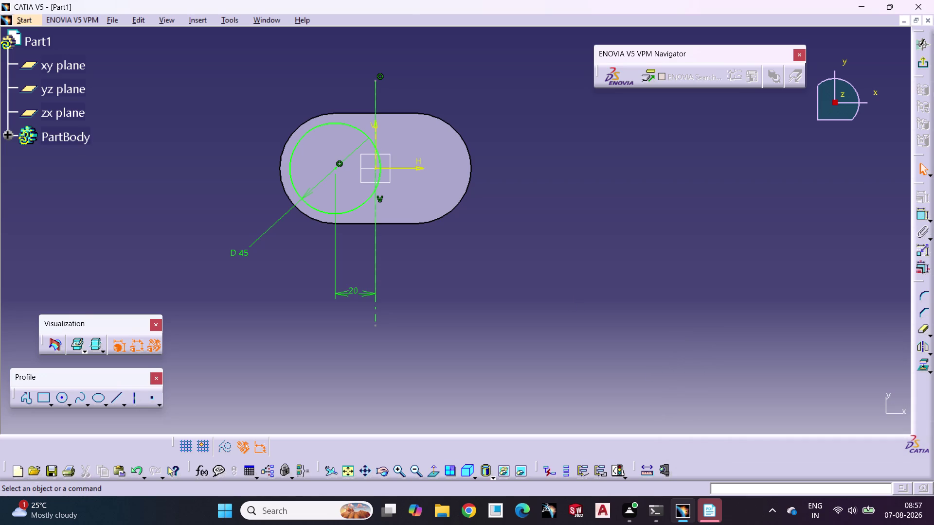
click(925, 61)
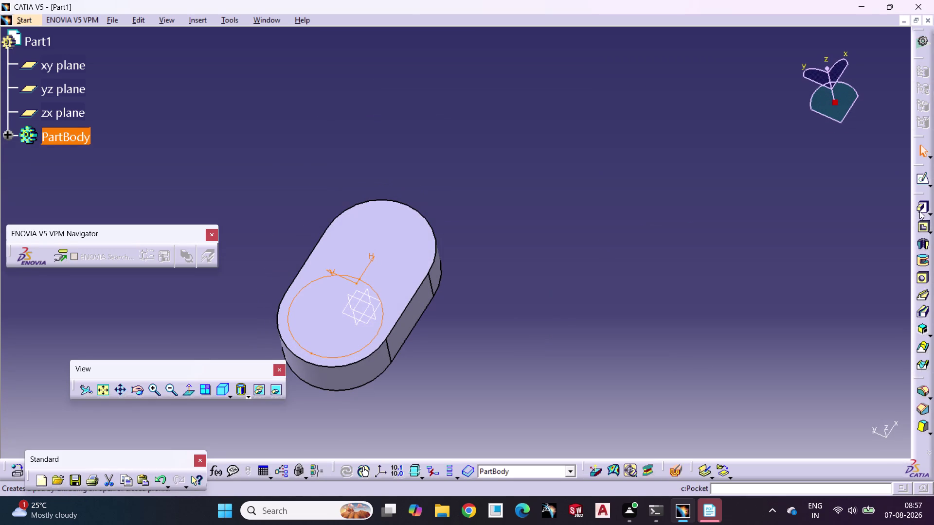
Pad the circle sketch into a cylindrical boss and select the boss's top face.
click(918, 206)
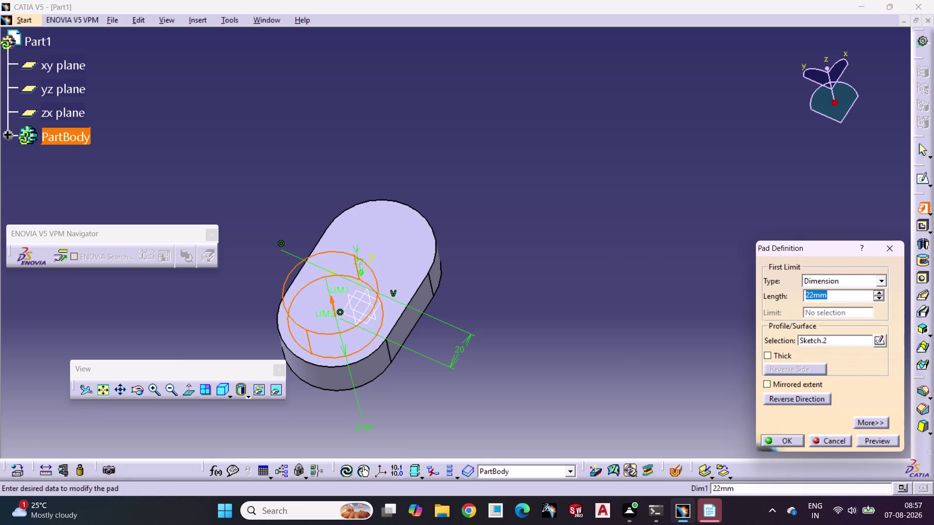
text(35)
key(Return)
drag(676, 247, 676, 248)
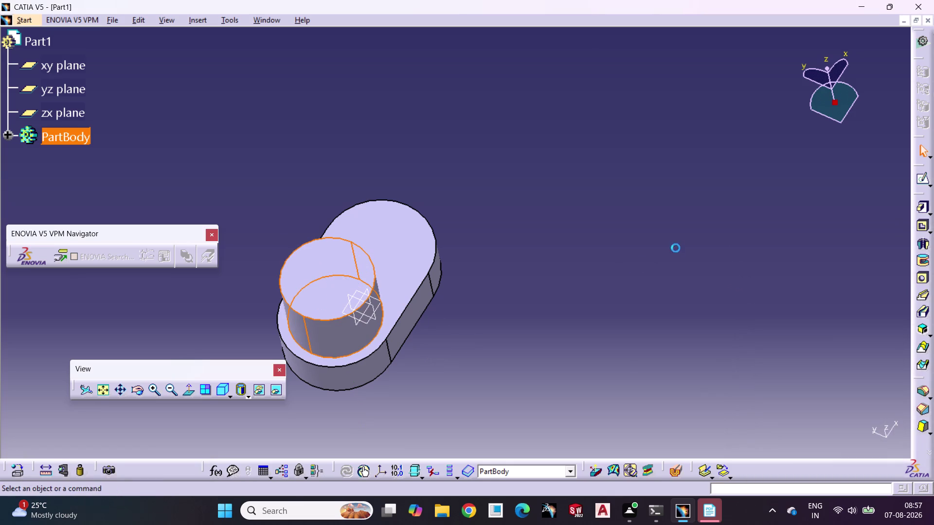
drag(675, 248, 676, 252)
click(342, 289)
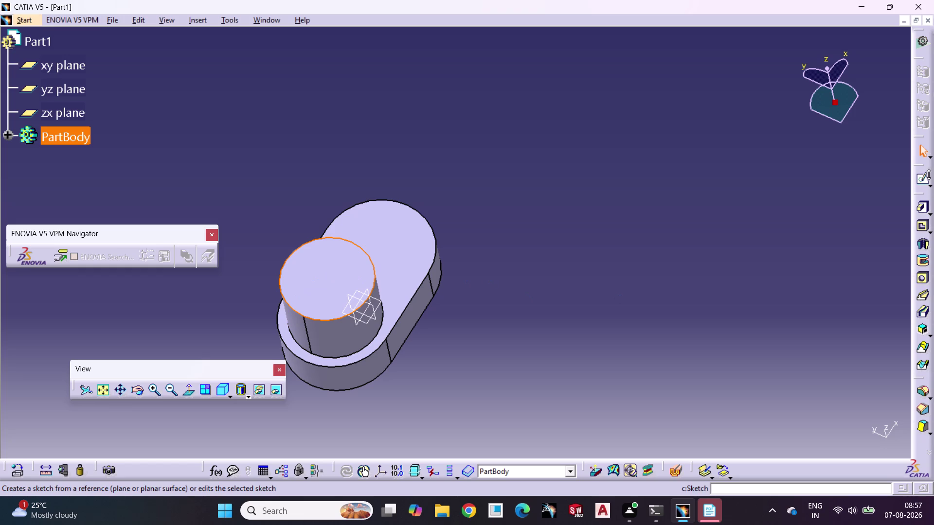
Sketch on the boss top face and draw a vertical axis through the origin.
click(919, 180)
click(599, 222)
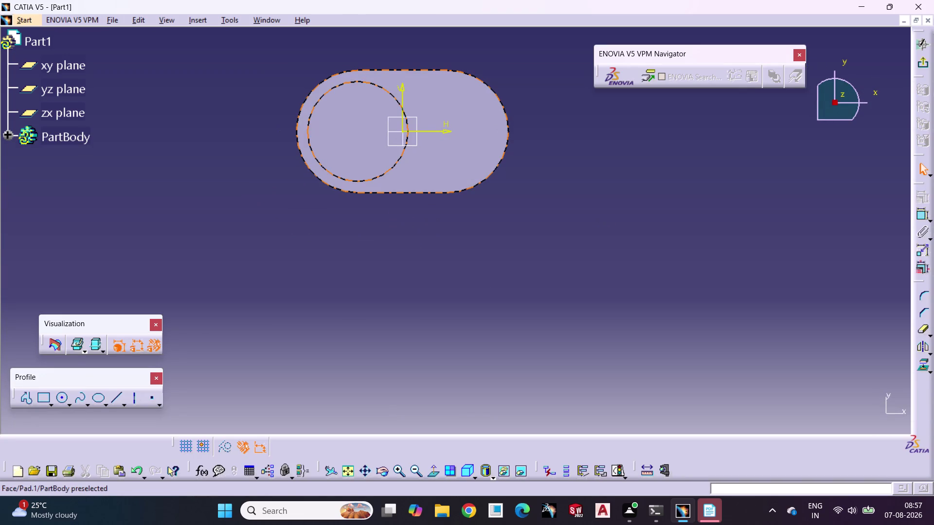
middle_drag(412, 161, 424, 304)
click(501, 156)
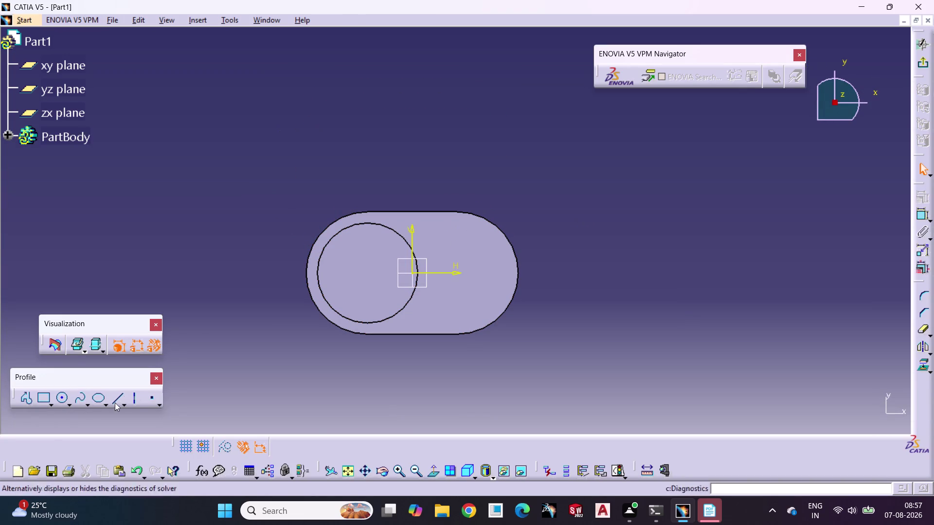
click(132, 399)
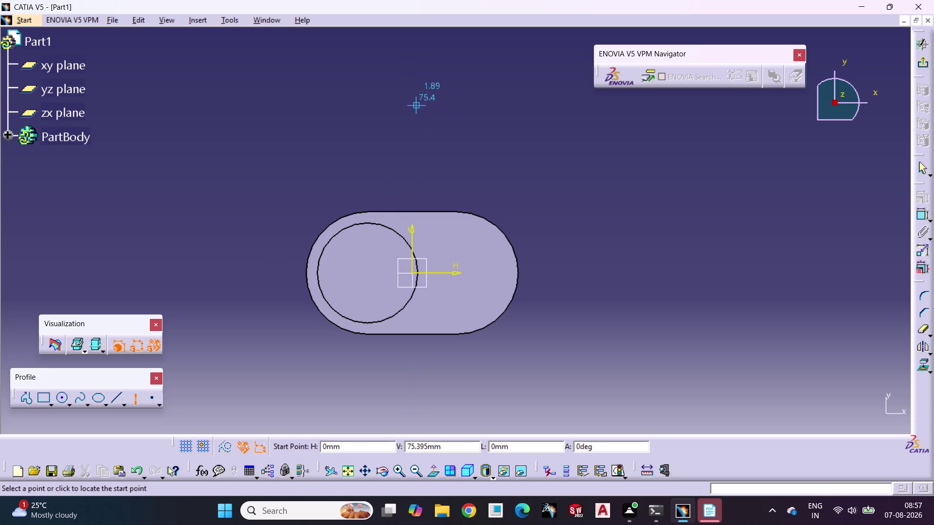
click(413, 105)
click(414, 411)
click(463, 384)
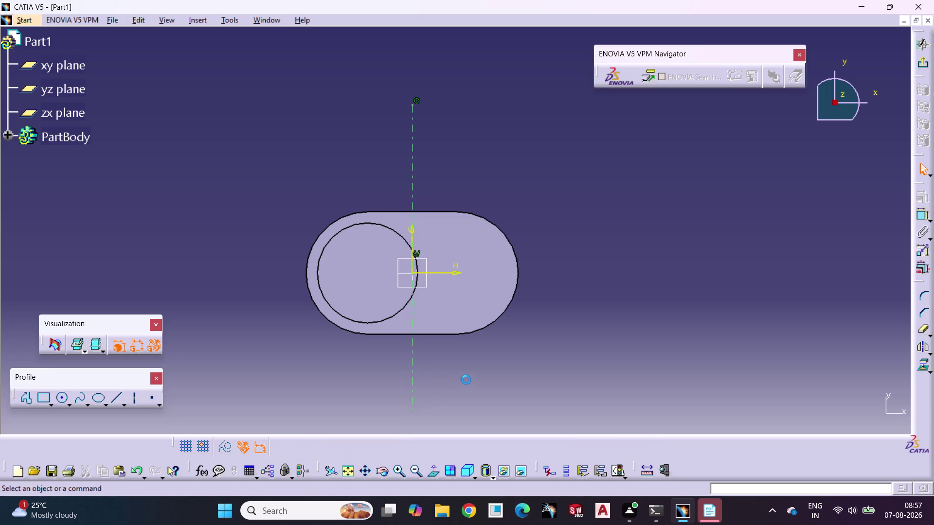
click(58, 397)
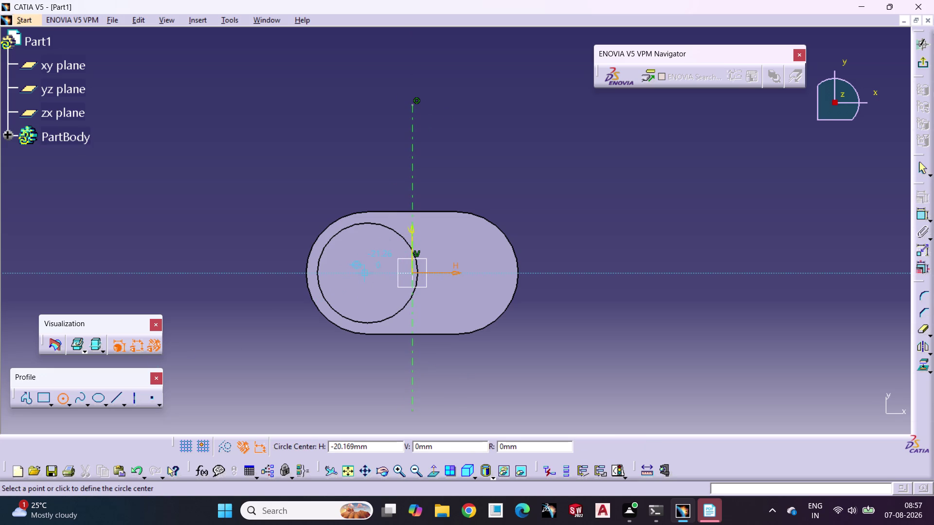
Draw two circles, one on each side of the vertical axis.
click(367, 272)
click(375, 326)
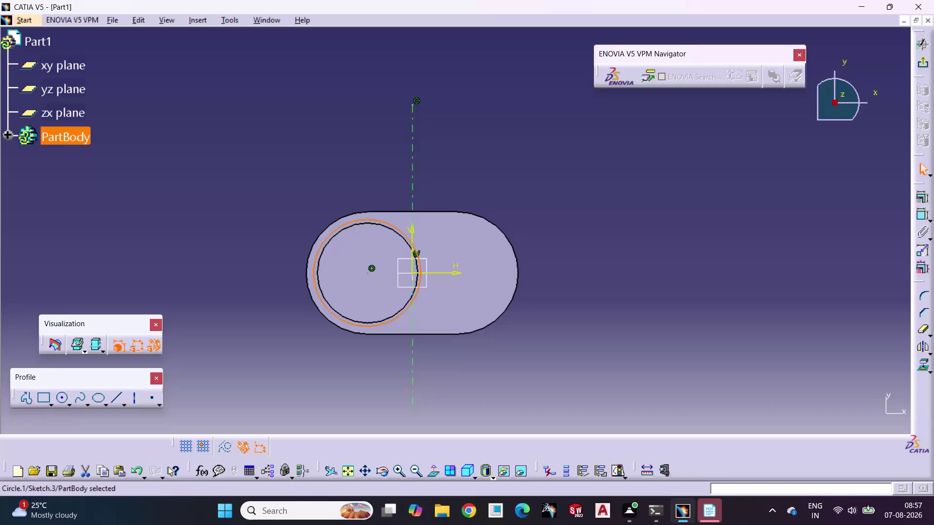
click(62, 400)
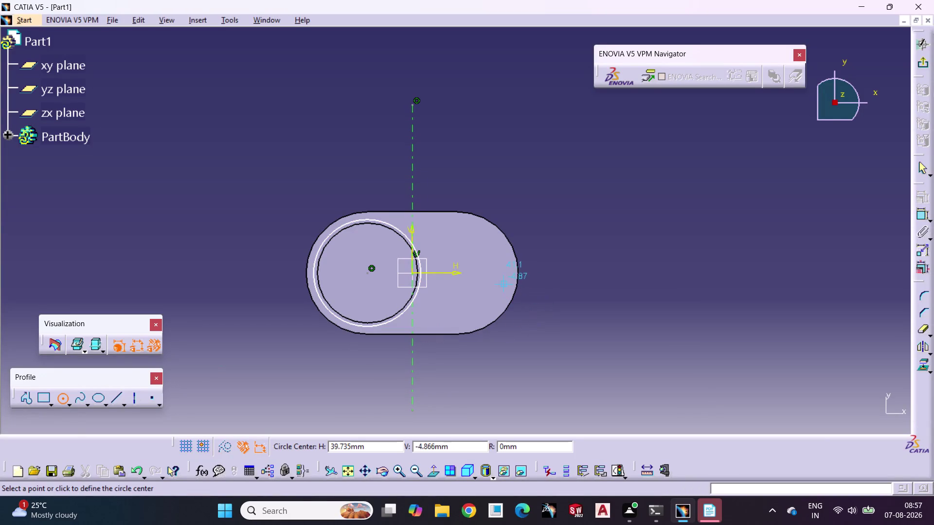
click(509, 274)
click(528, 338)
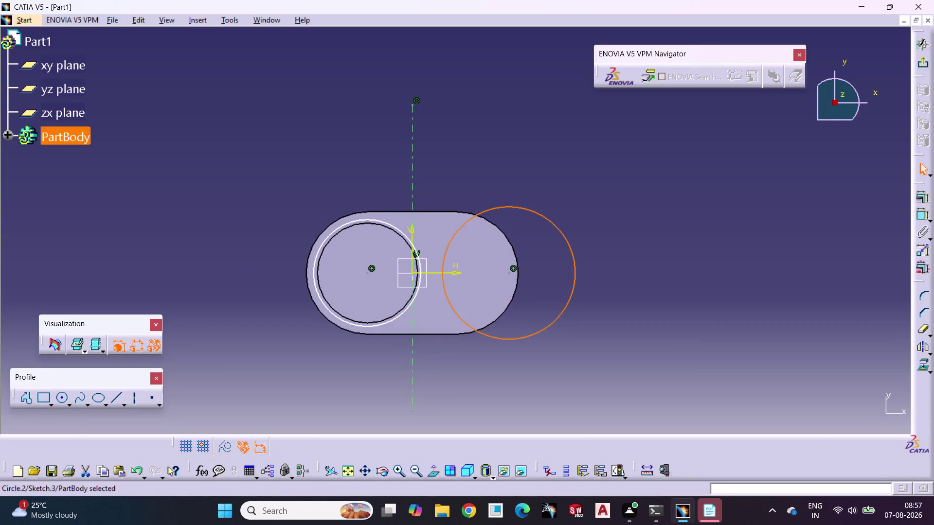
Dimension the right circle by radius and set it to 27.5.
click(919, 219)
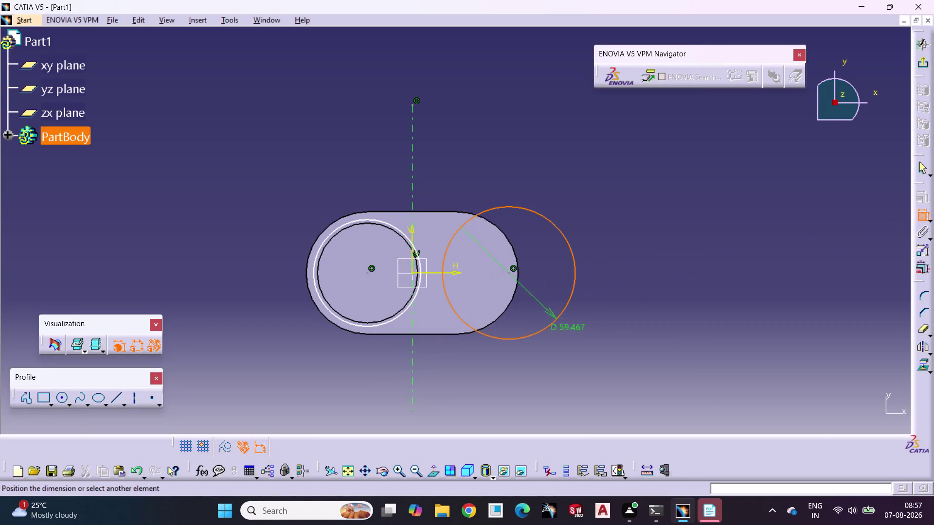
triple_click(605, 332)
double_click(606, 331)
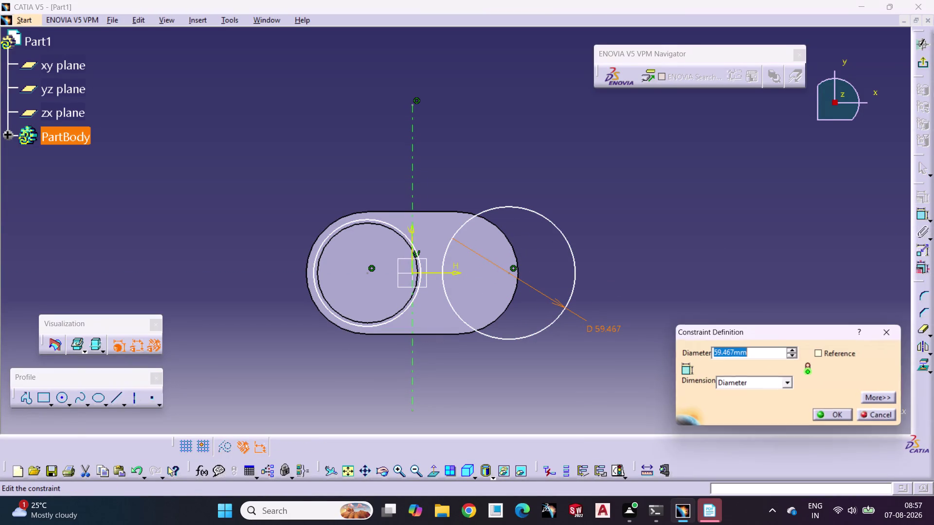
click(788, 380)
click(754, 397)
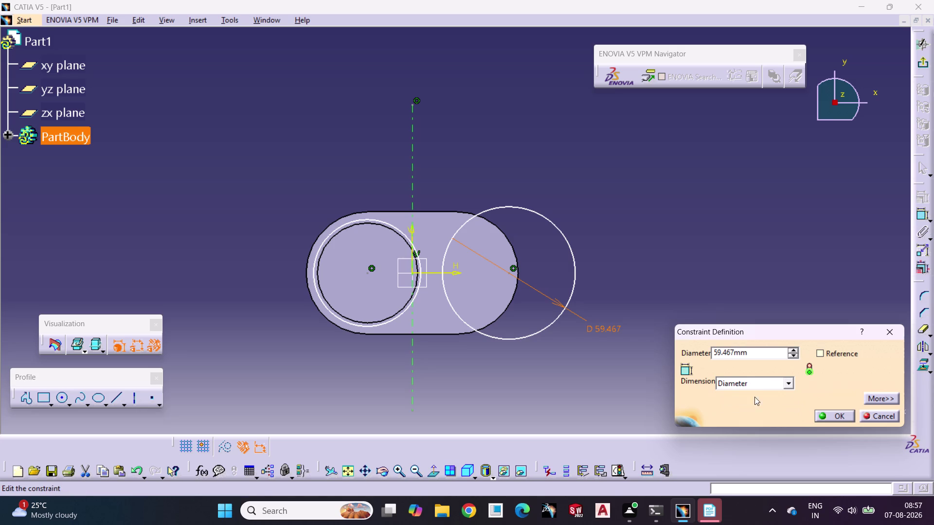
drag(764, 351, 675, 353)
text(2)
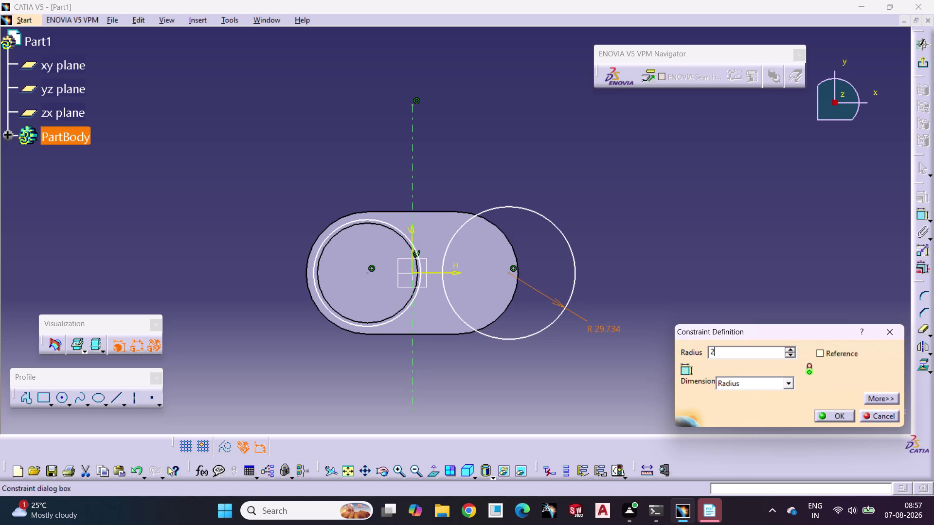
text(7.5)
key(Return)
drag(772, 296, 775, 304)
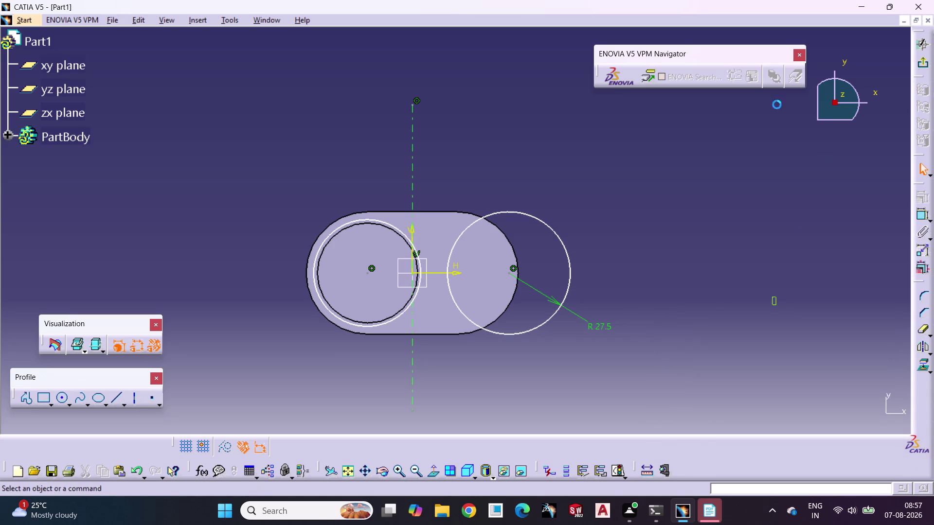
Give the left circle a 27.5 radius dimension.
click(924, 215)
click(370, 328)
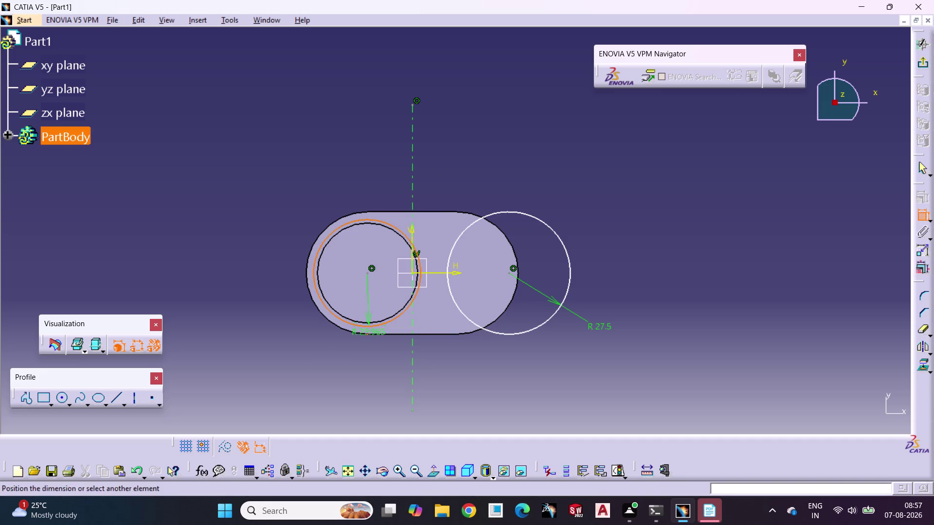
click(266, 366)
double_click(267, 365)
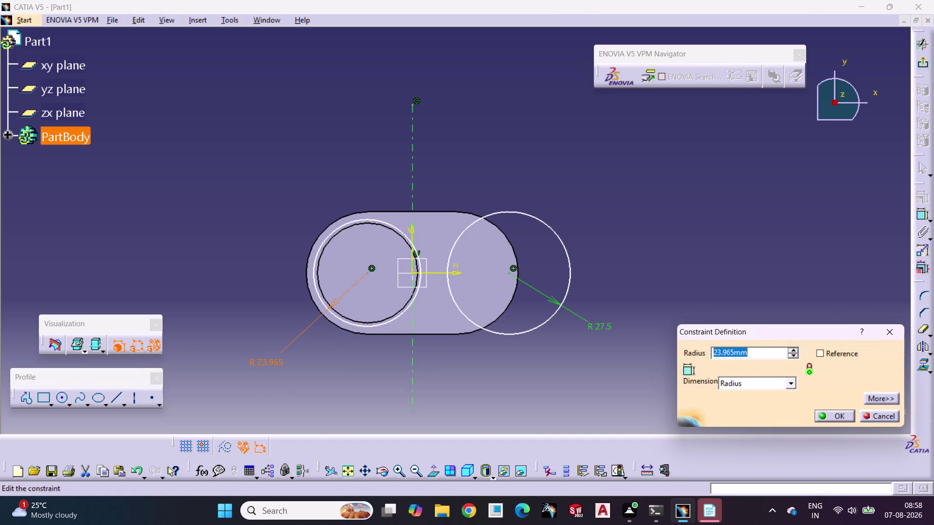
text(27.5)
key(Return)
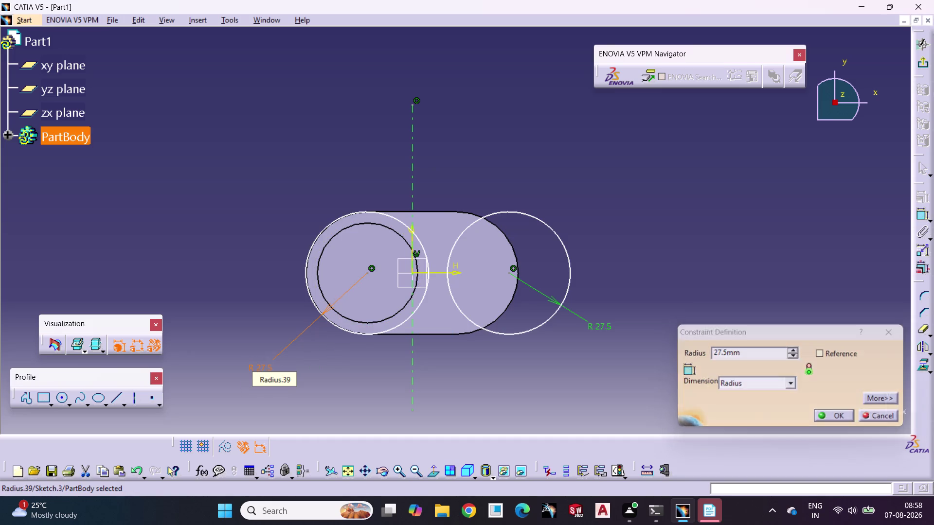
click(670, 168)
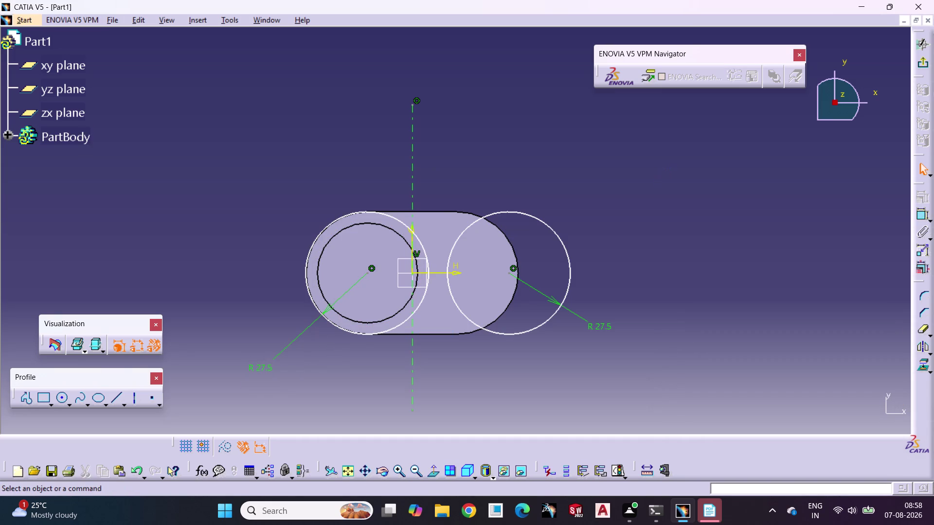
click(921, 213)
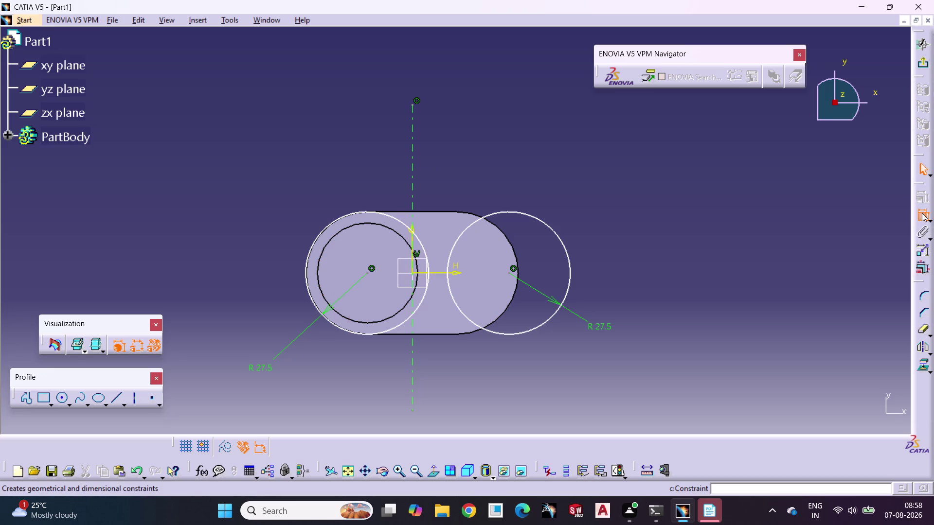
Dimension the distance between the two circle centres as 80.
click(365, 272)
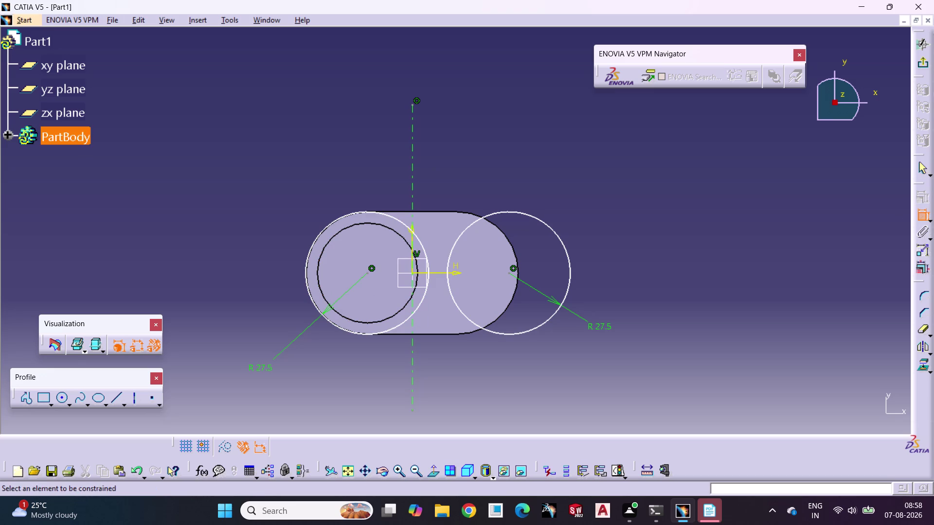
click(509, 273)
click(438, 382)
triple_click(437, 381)
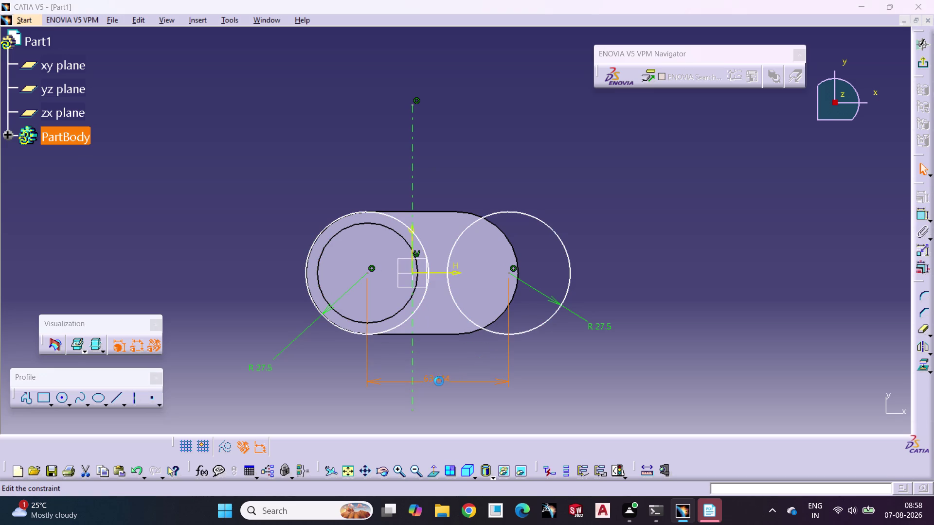
text(80)
key(Return)
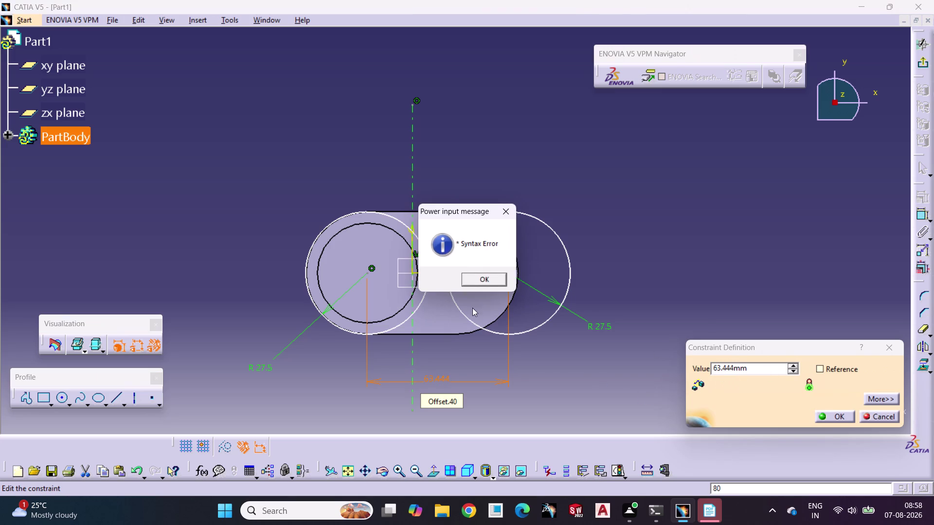
click(489, 279)
drag(764, 368, 614, 387)
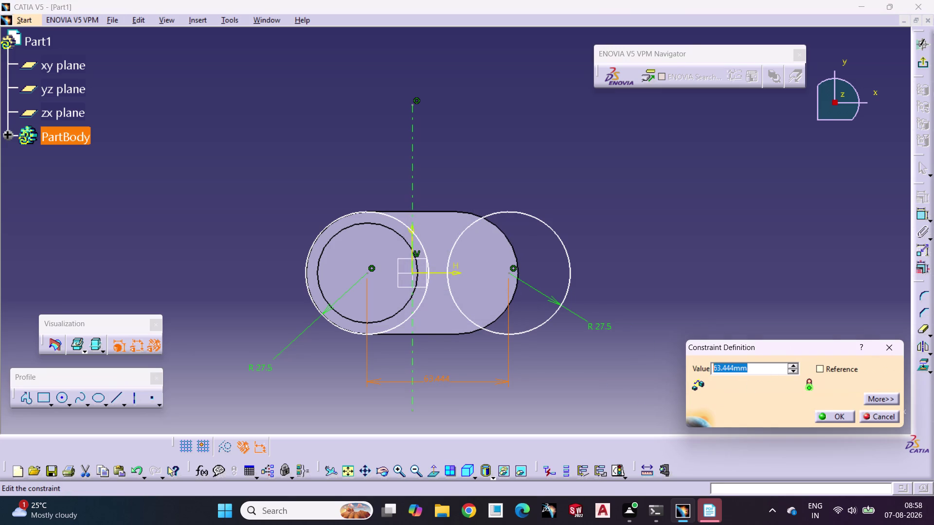
key(8)
key(0)
key(Return)
click(673, 386)
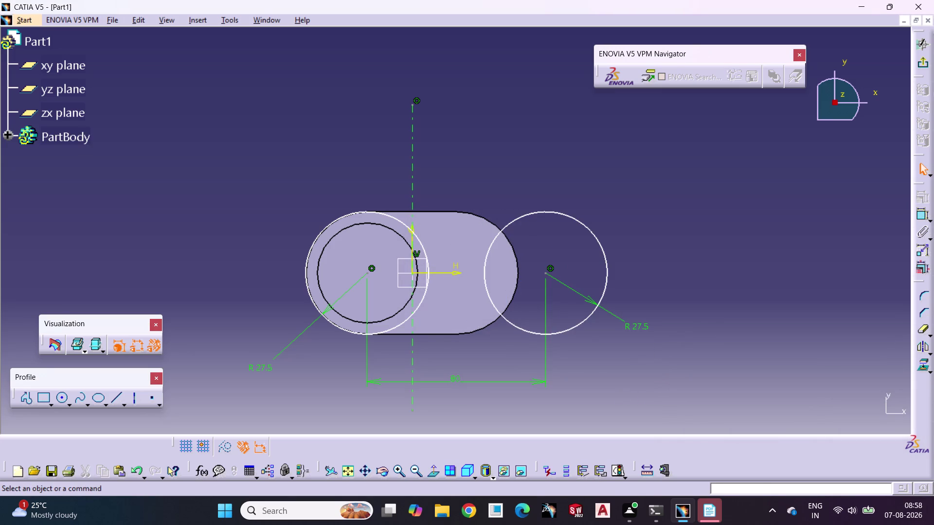
click(119, 397)
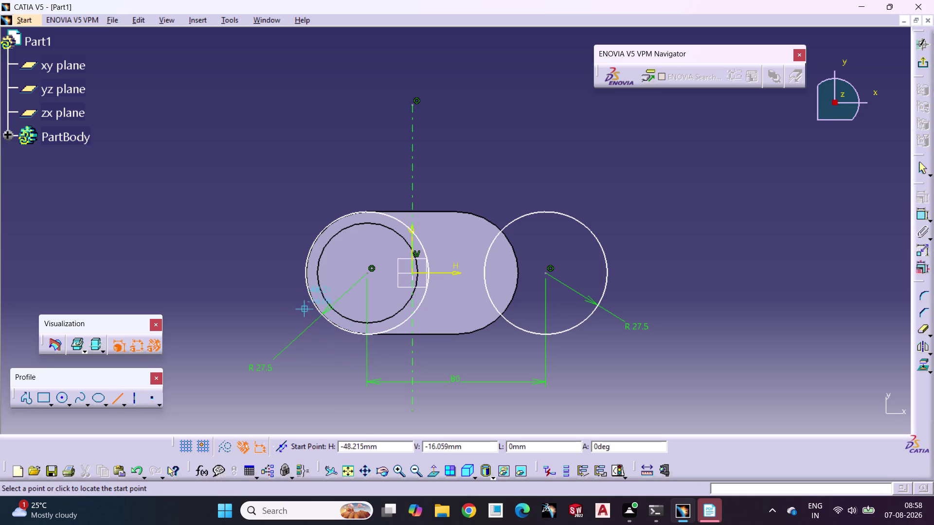
Draw a slanted line below the circles and make it tangent to the left circle.
drag(286, 305, 513, 423)
click(512, 423)
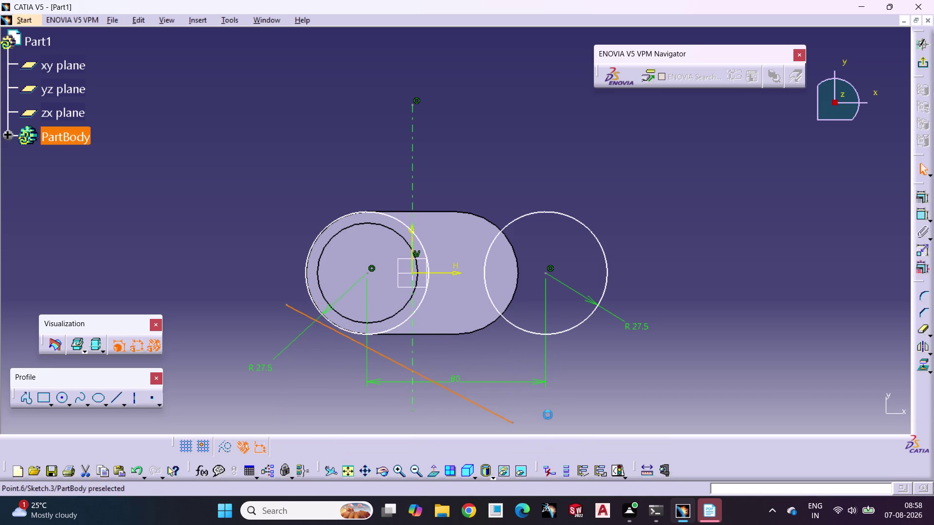
click(582, 405)
click(388, 330)
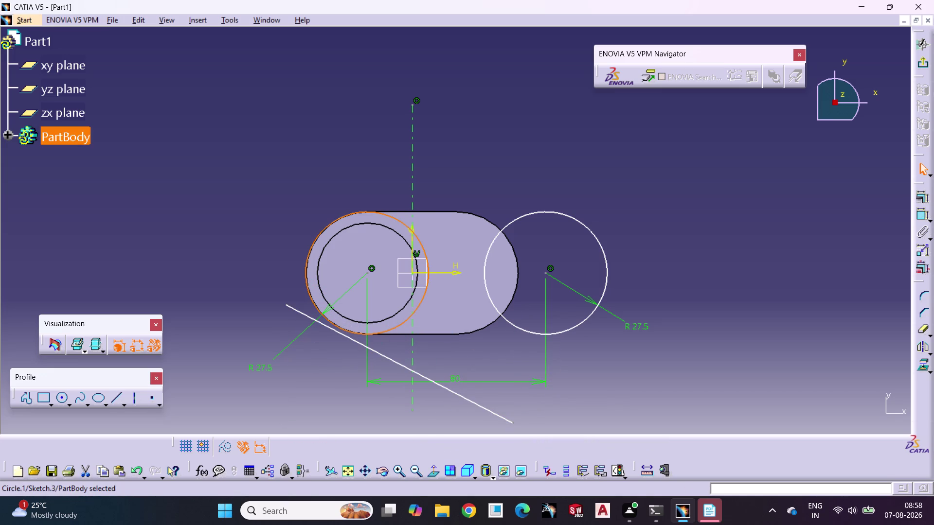
click(386, 358)
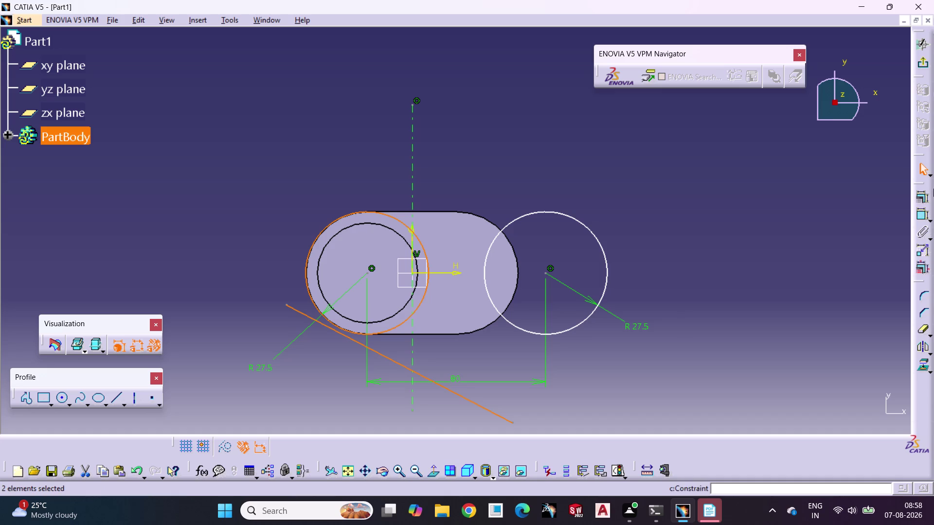
click(921, 194)
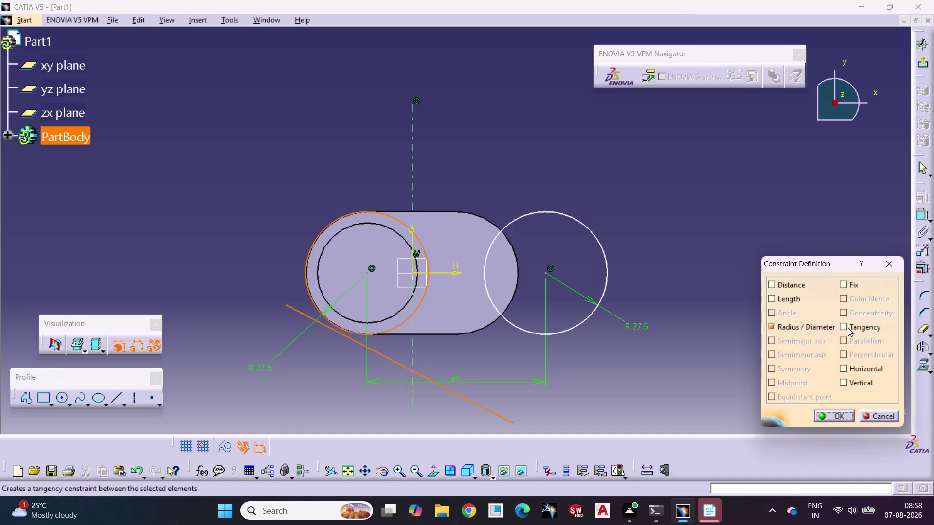
click(847, 328)
click(833, 418)
click(716, 395)
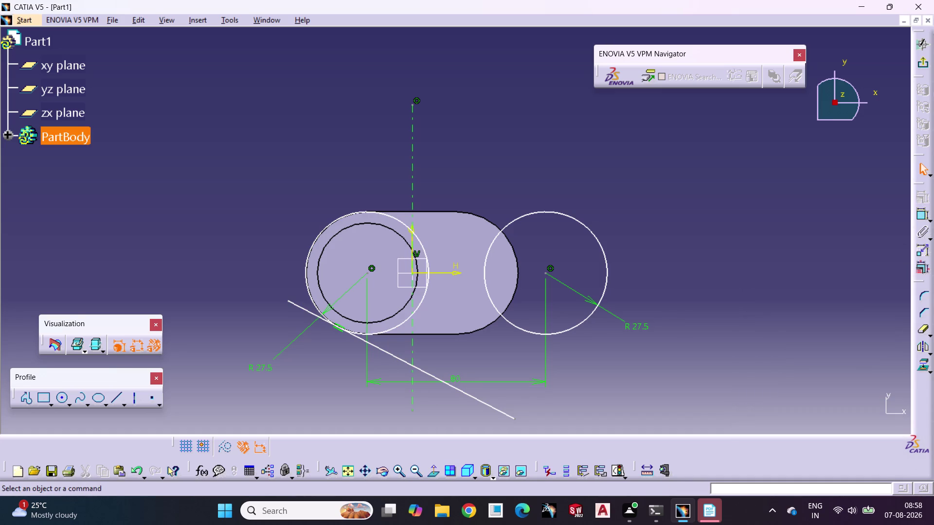
Make the line tangent to the right circle as well.
click(460, 393)
click(526, 329)
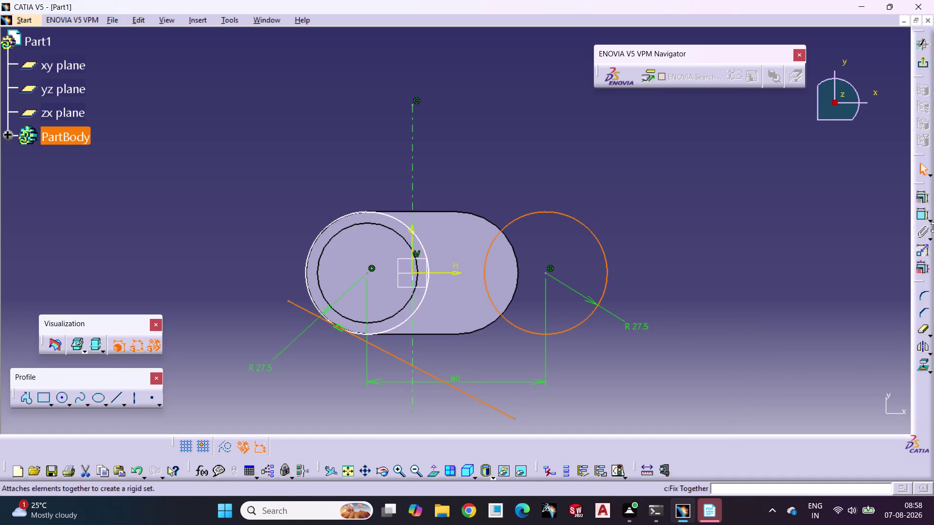
click(929, 190)
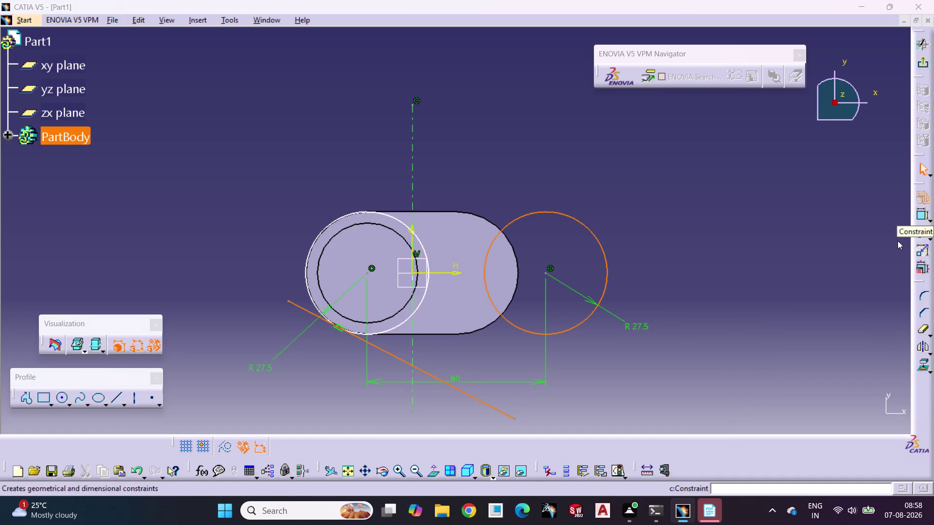
click(845, 327)
click(835, 417)
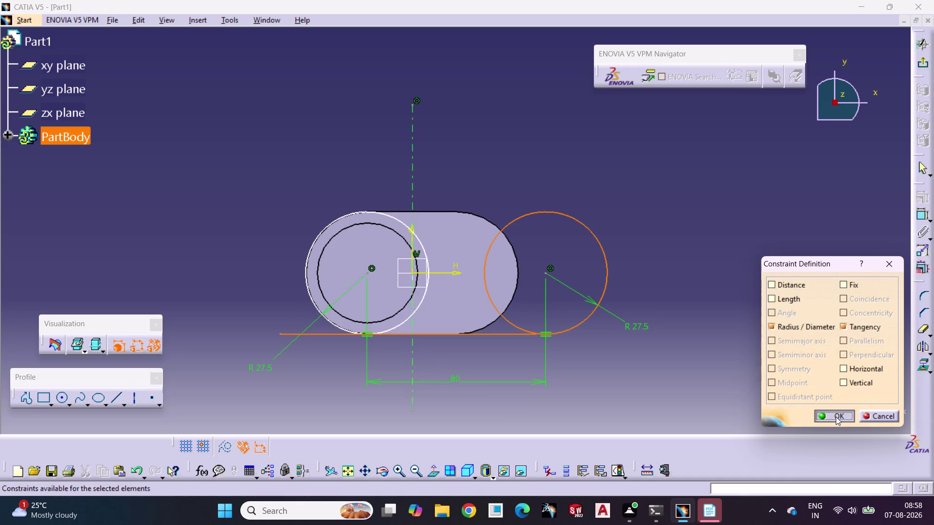
click(701, 395)
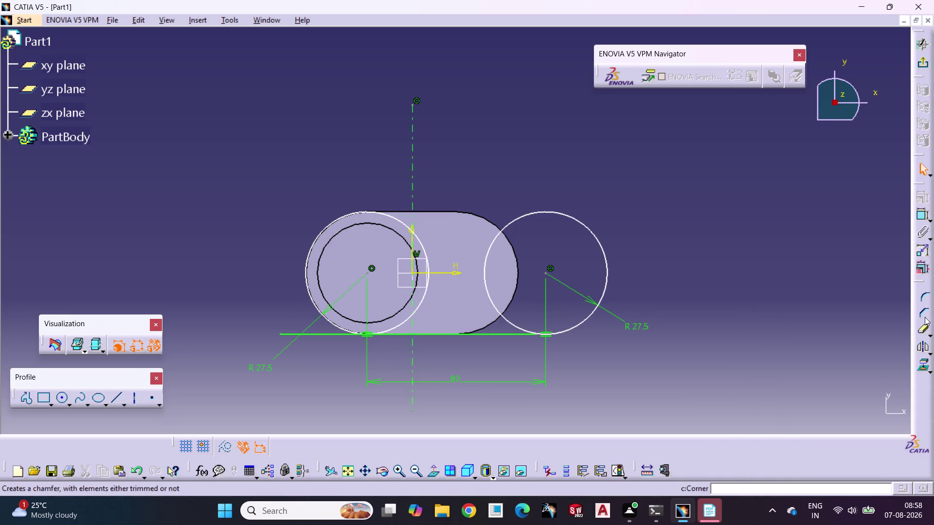
Try trimming the line, then undo back to the slanted line.
click(925, 328)
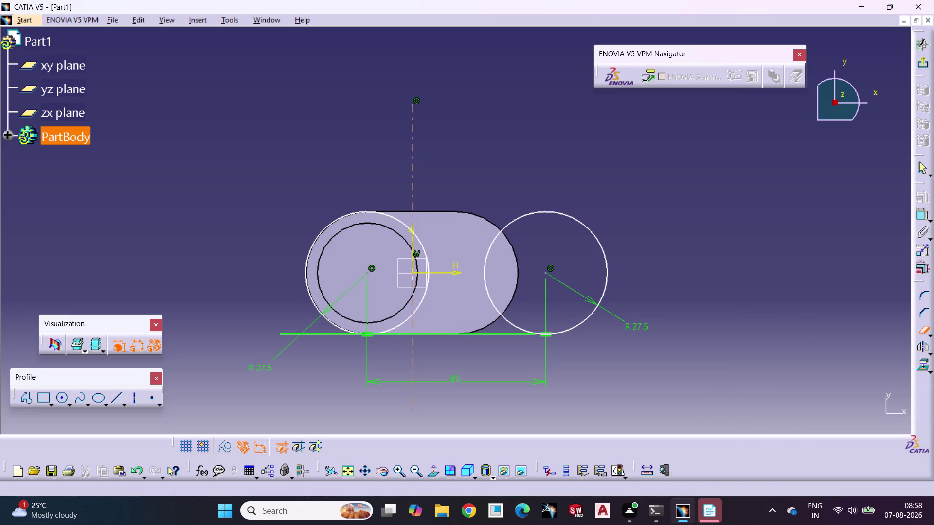
key(Escape)
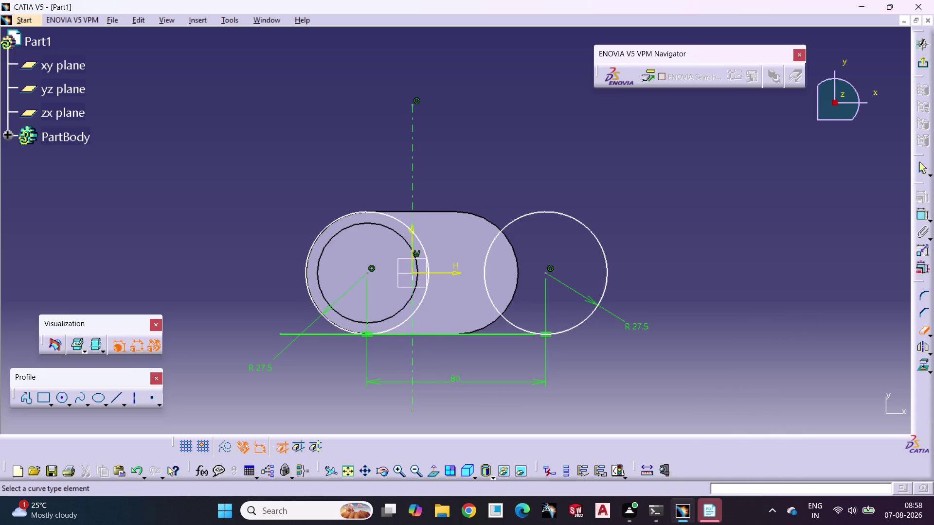
drag(536, 335, 610, 334)
drag(480, 335, 546, 337)
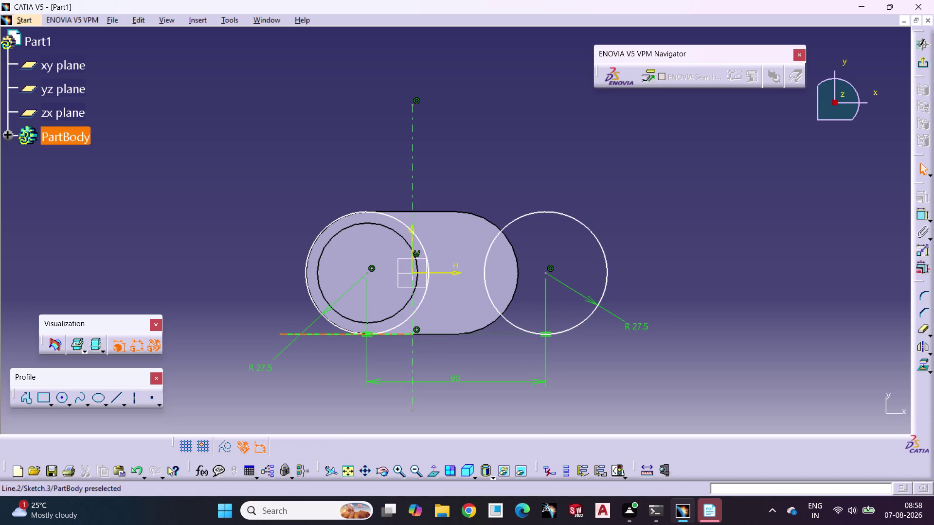
click(389, 336)
key(ctrl+z)
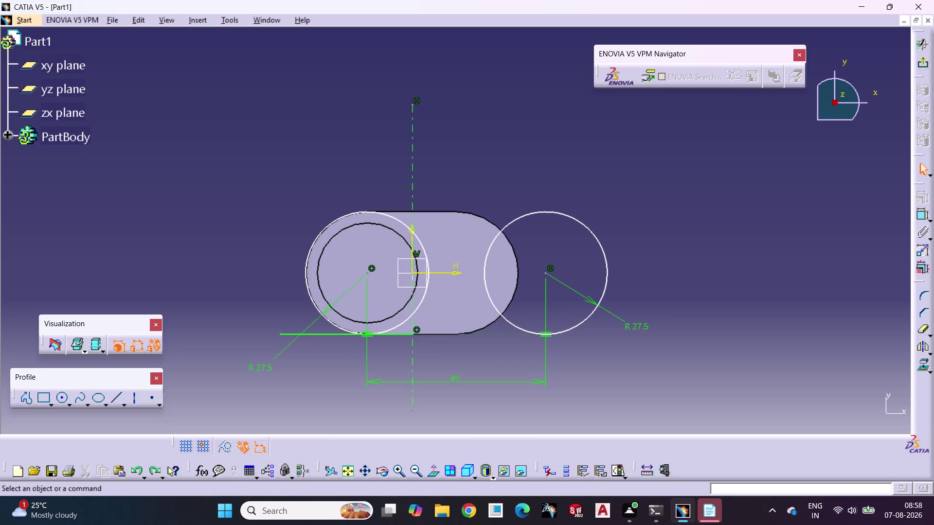
key(ctrl+z)
key(ctrl+z)
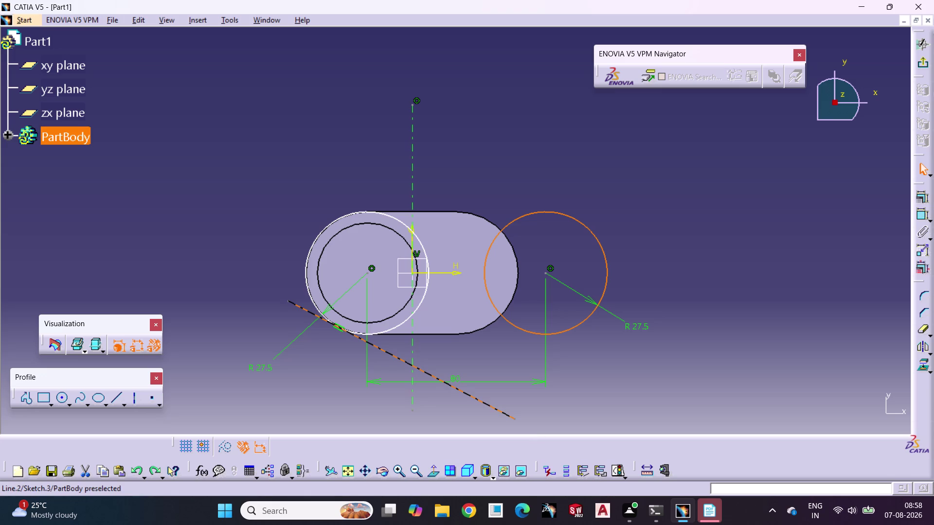
Extend the line past the right circle and reapply tangency to that circle.
drag(513, 420, 629, 435)
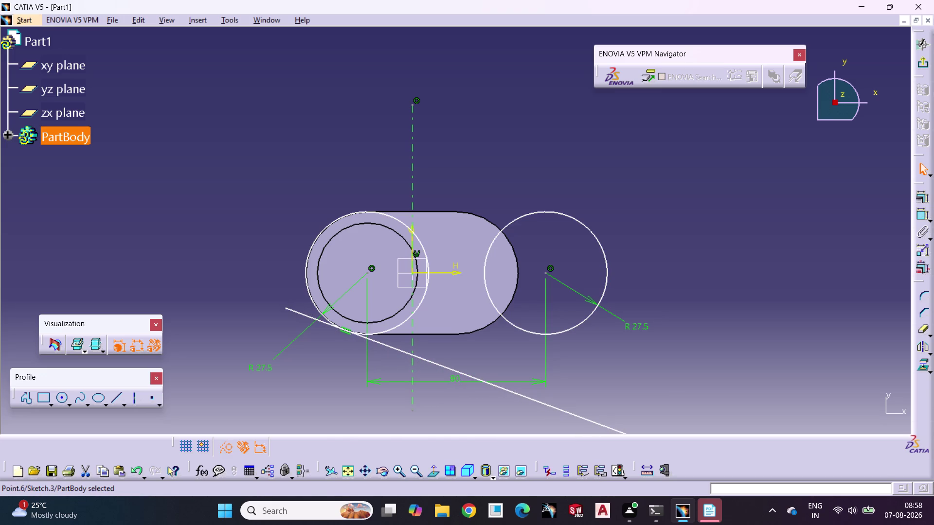
click(669, 385)
click(553, 409)
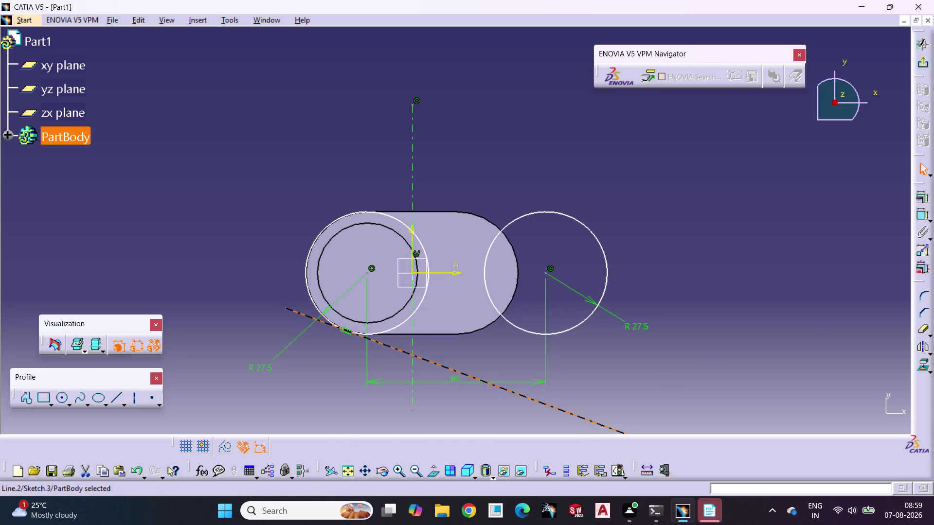
click(566, 333)
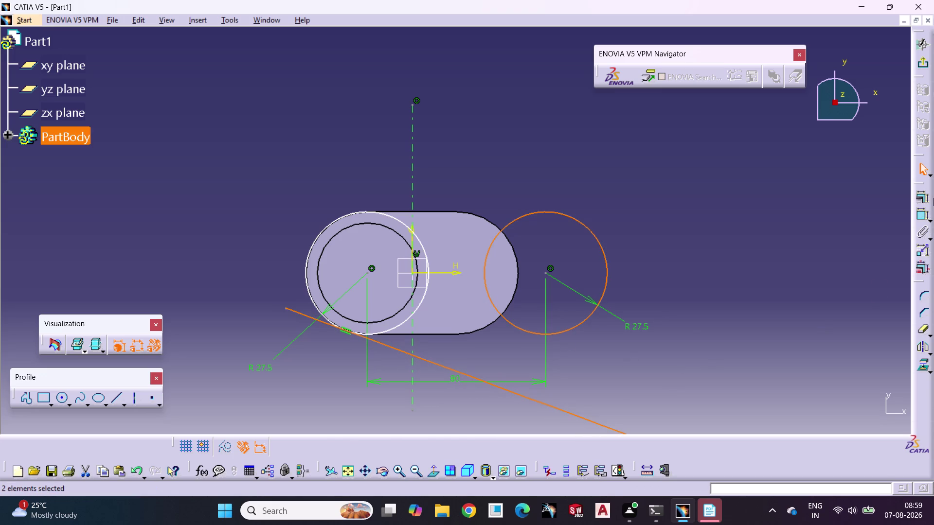
click(916, 197)
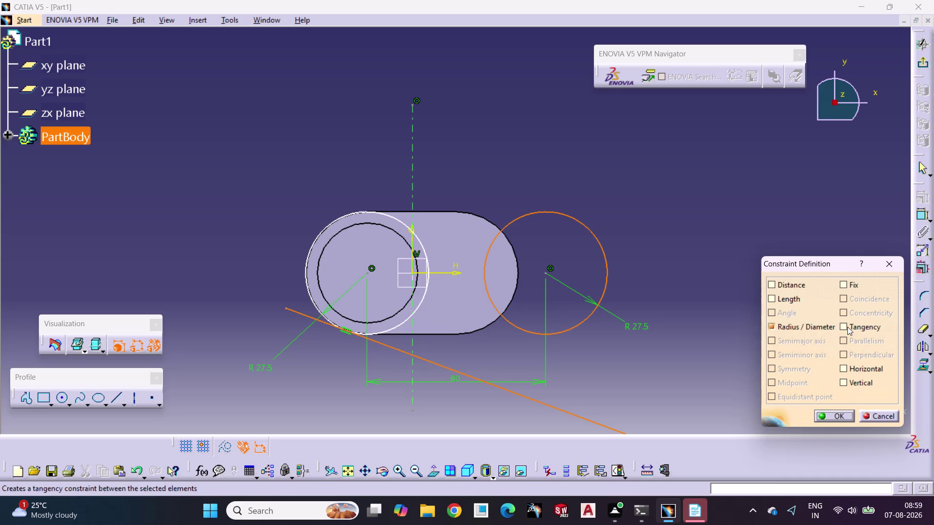
click(845, 327)
click(832, 413)
click(701, 393)
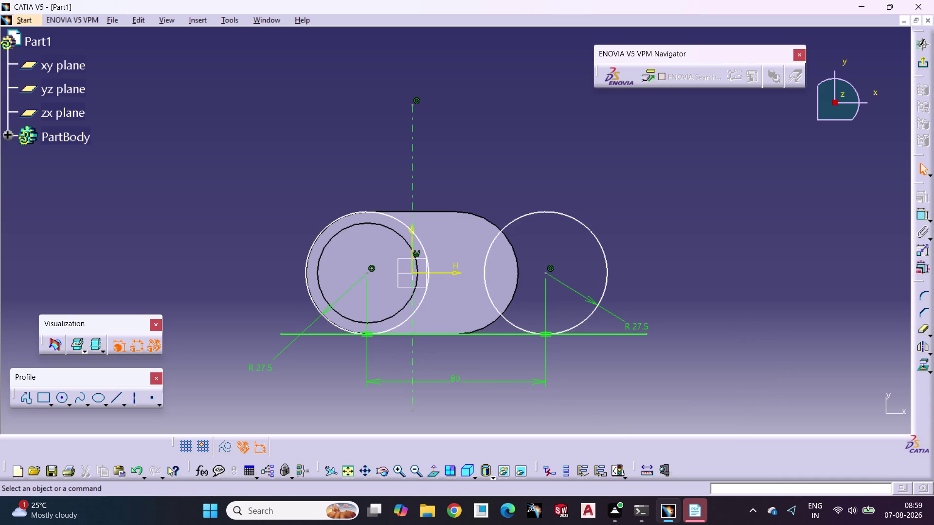
click(923, 333)
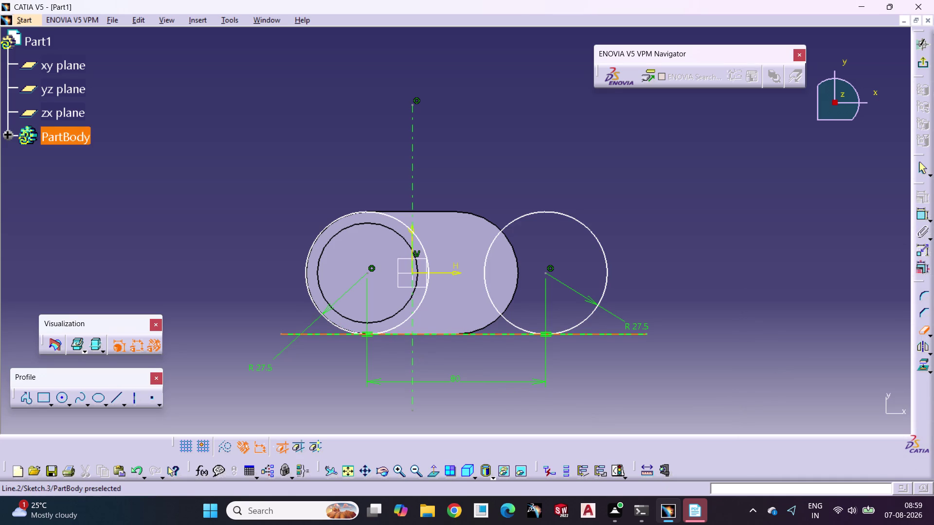
click(609, 333)
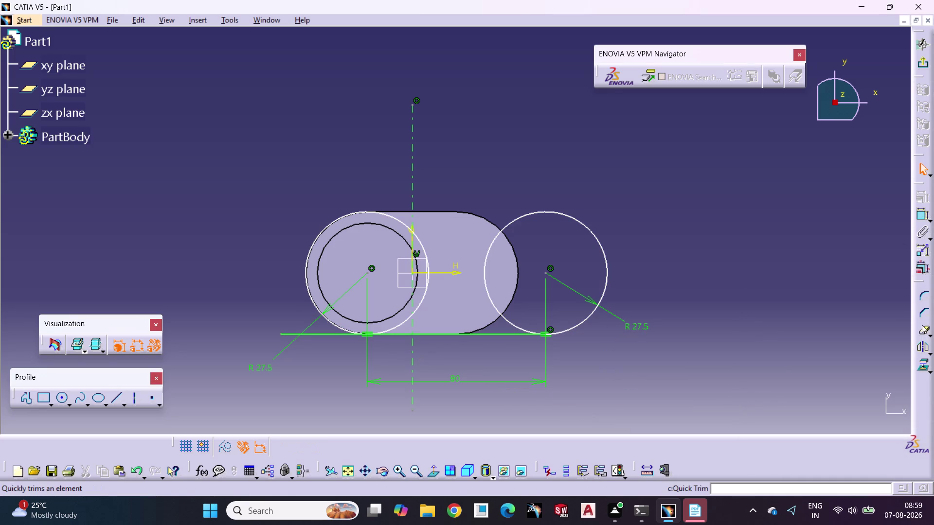
Trim the tangent line's overhangs past the left and right circles.
click(923, 330)
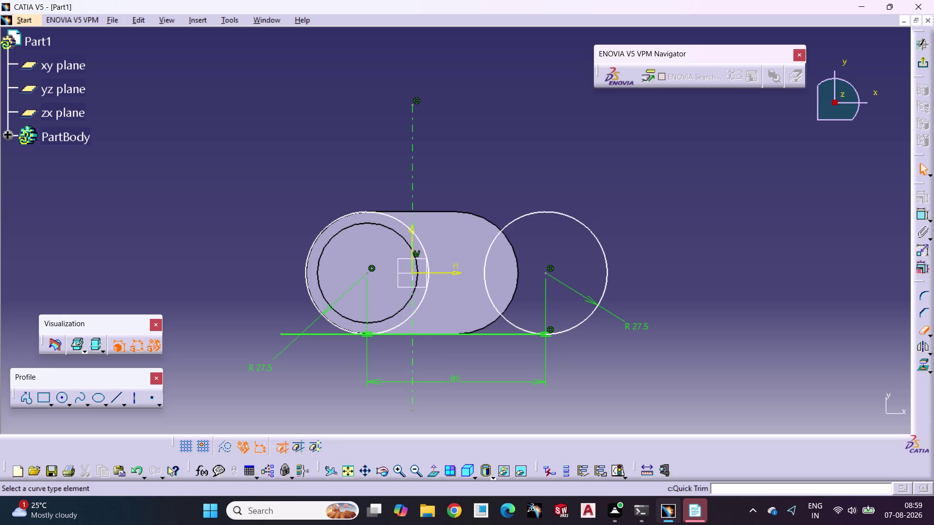
click(315, 334)
click(323, 399)
key(Escape)
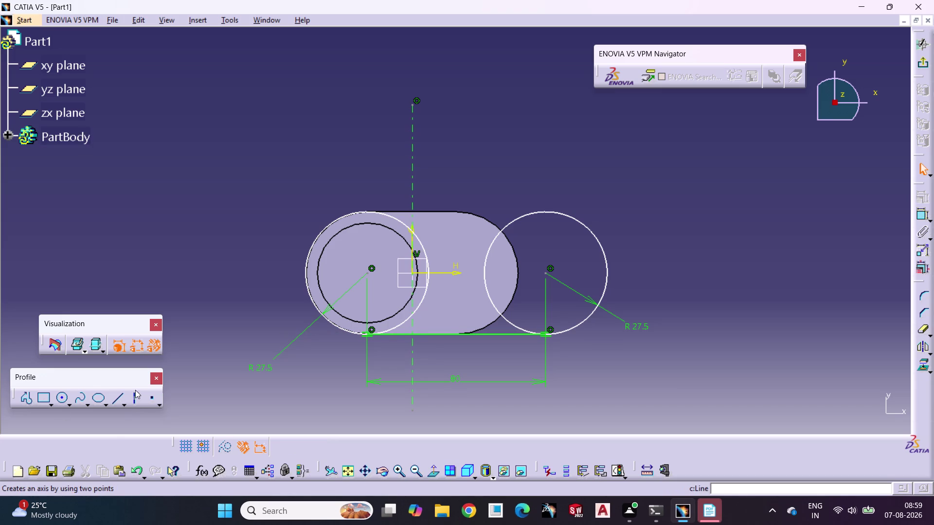
Mirror the bottom tangent line across the horizontal axis and trim the right circle's inner half.
click(499, 335)
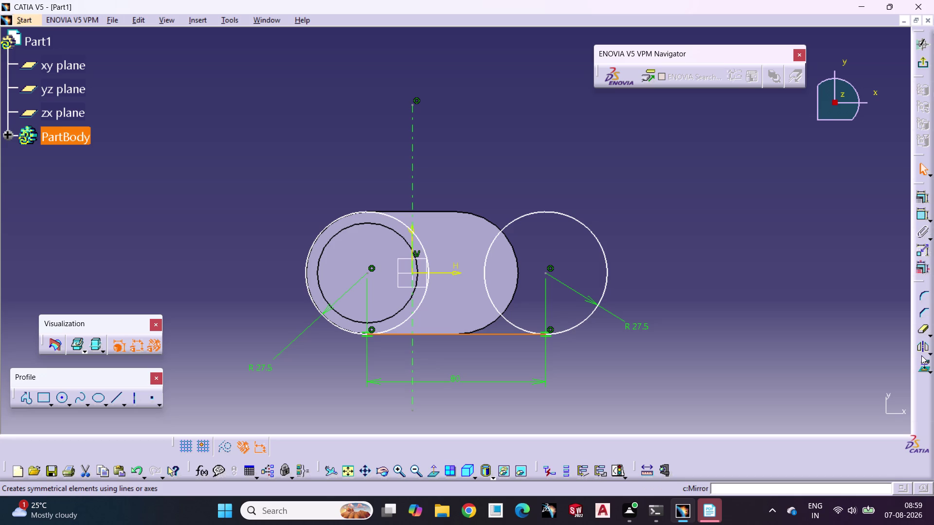
click(920, 348)
click(442, 273)
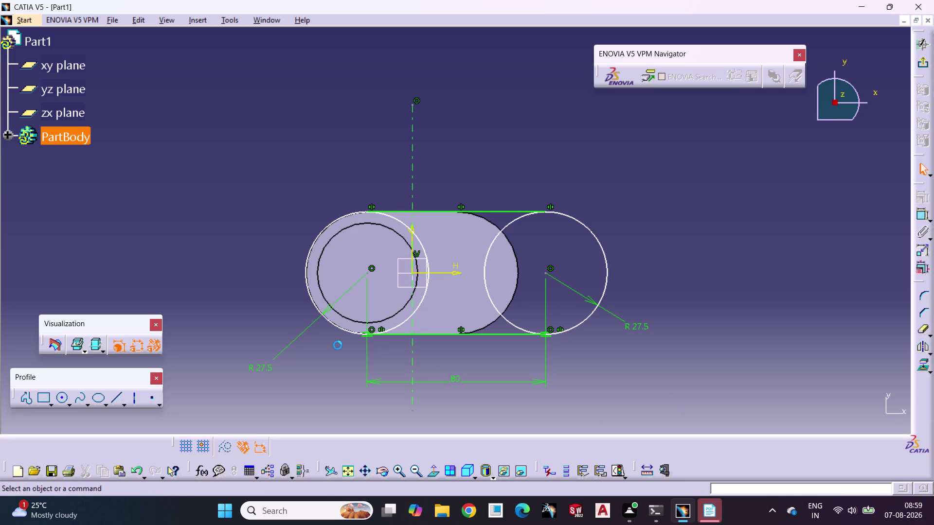
click(265, 402)
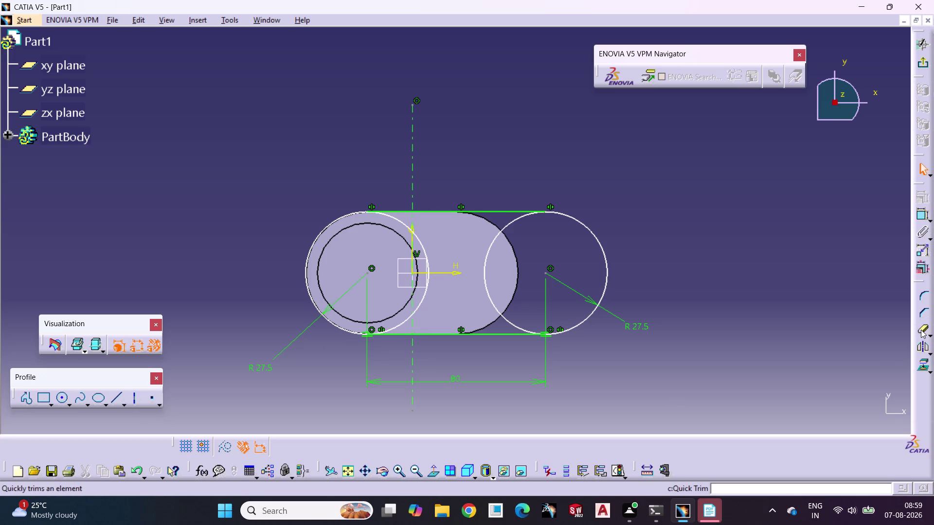
click(924, 330)
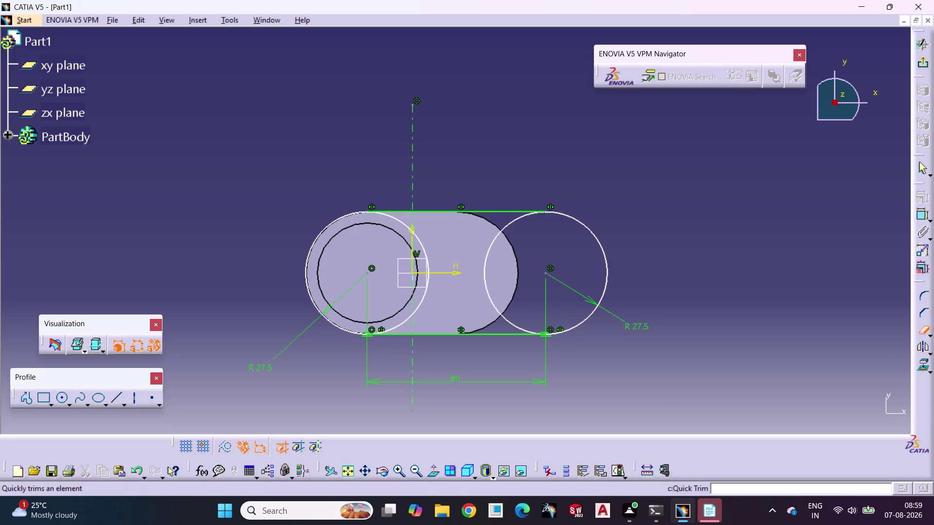
Mirror the right end arc to the left end and trim the left circle's inner part.
click(509, 226)
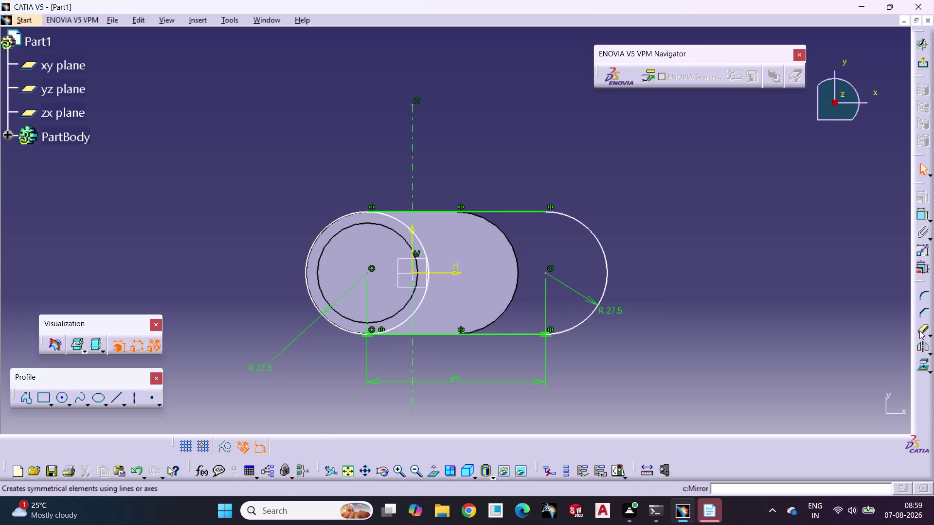
click(919, 330)
click(420, 312)
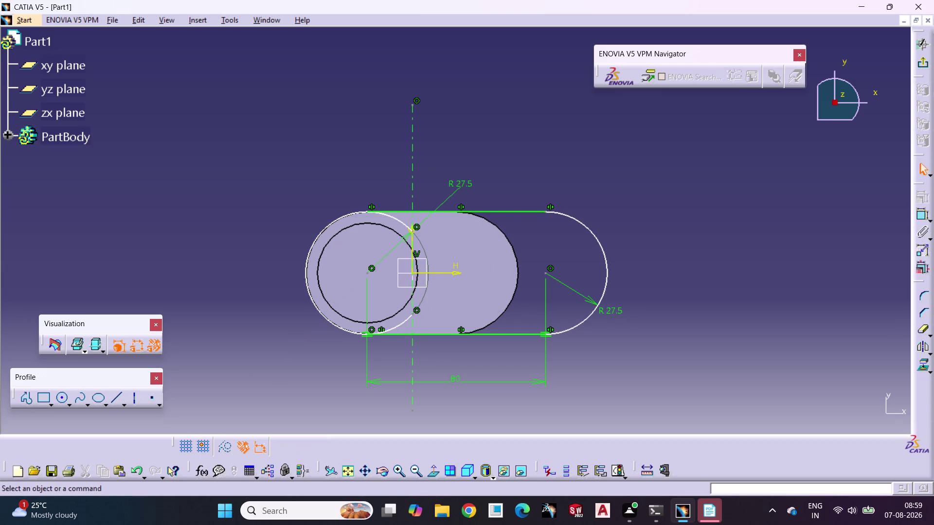
click(919, 331)
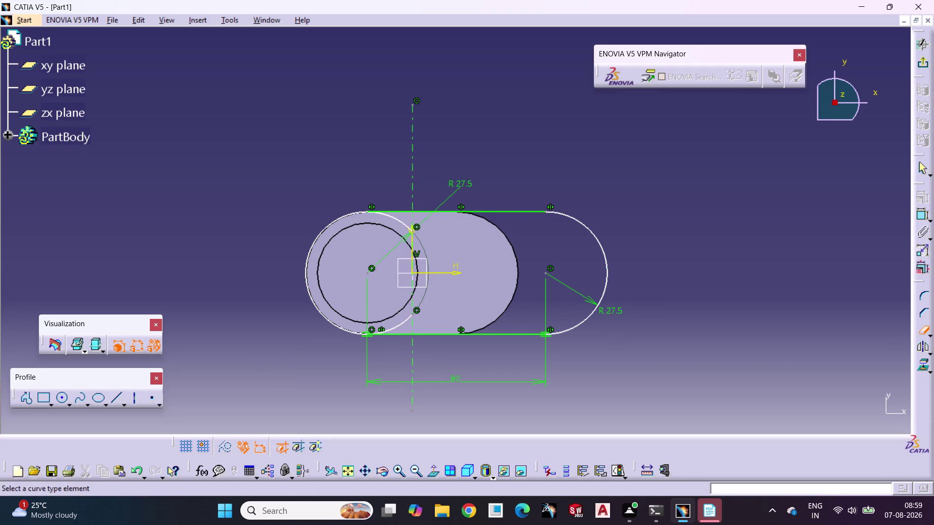
click(403, 224)
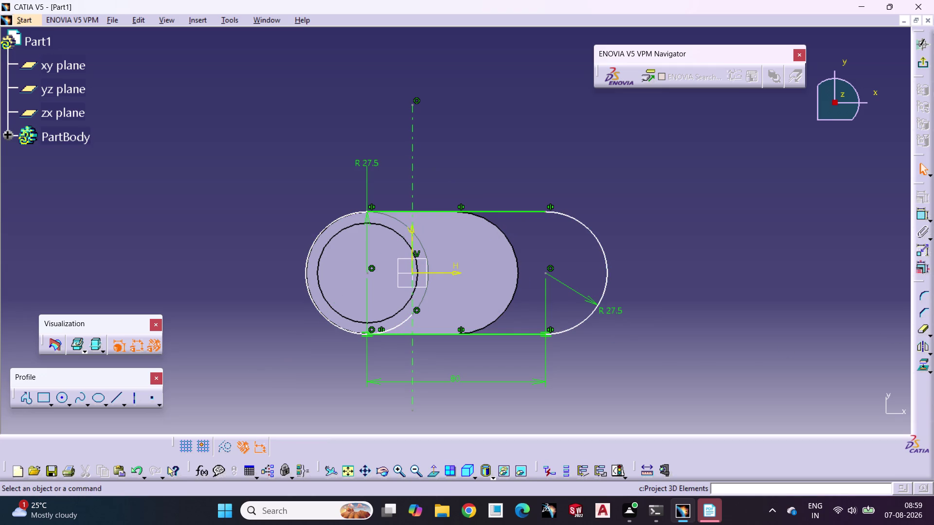
click(926, 329)
click(401, 326)
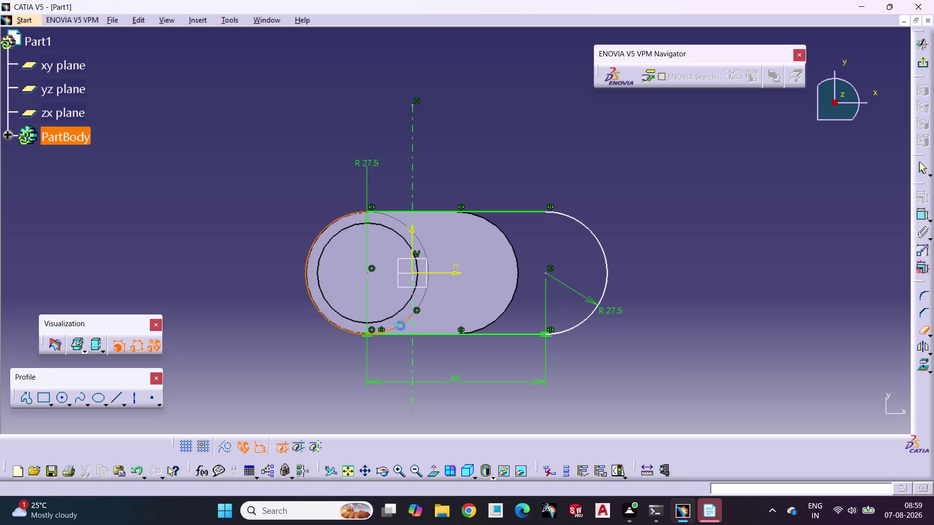
click(677, 391)
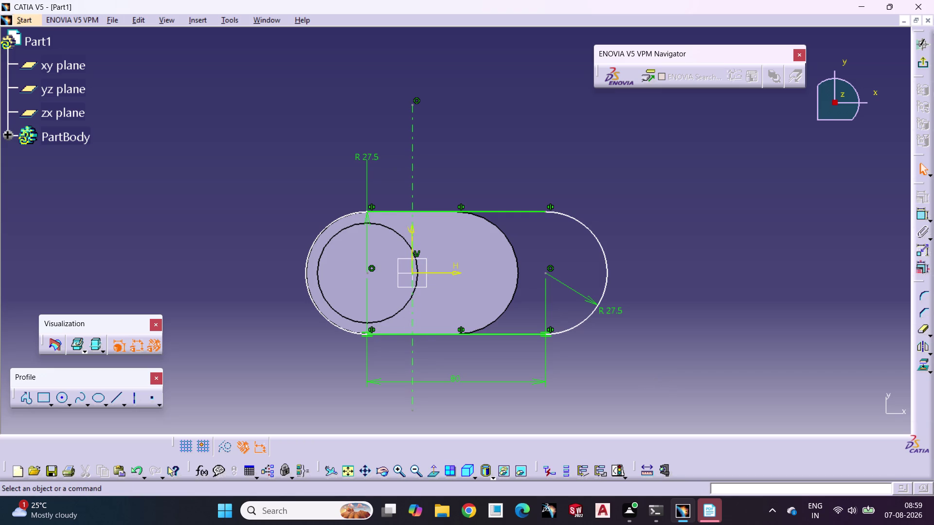
Dimension the slot's overall length between the end arcs and exit the sketch.
click(920, 219)
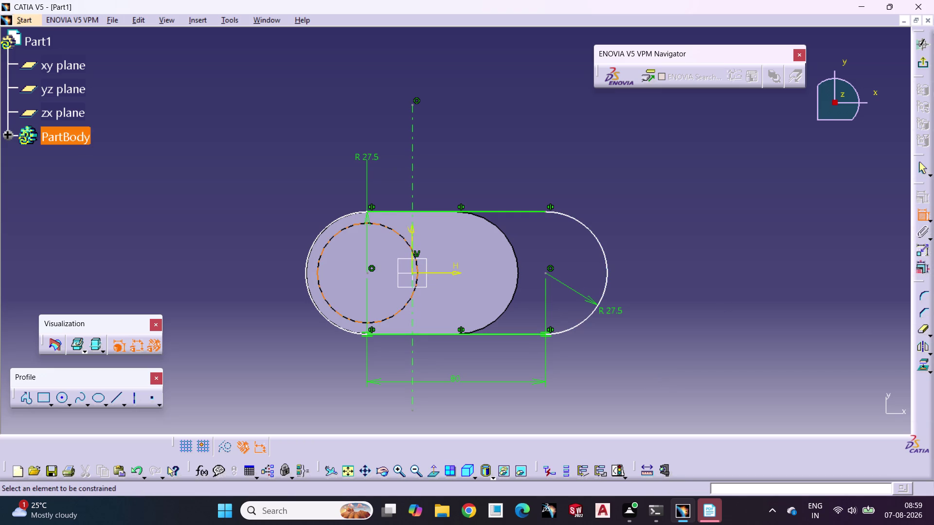
click(305, 274)
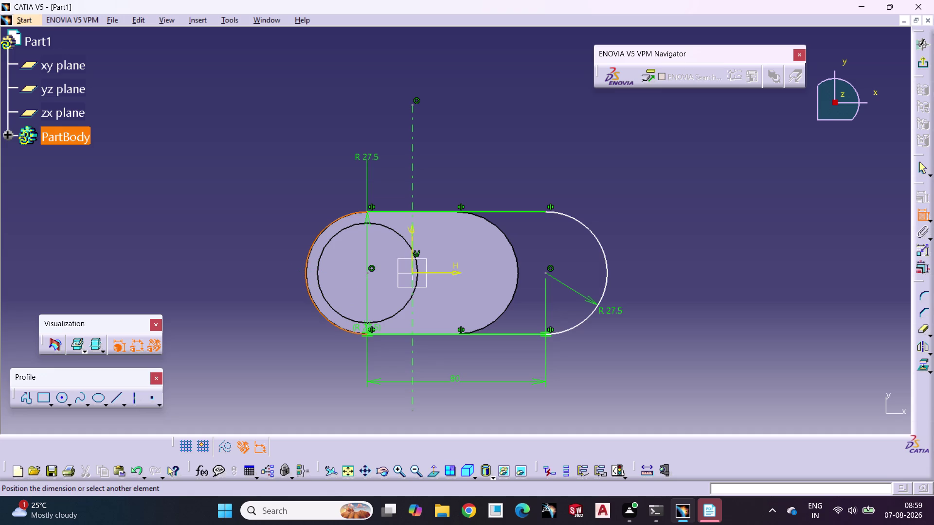
click(410, 310)
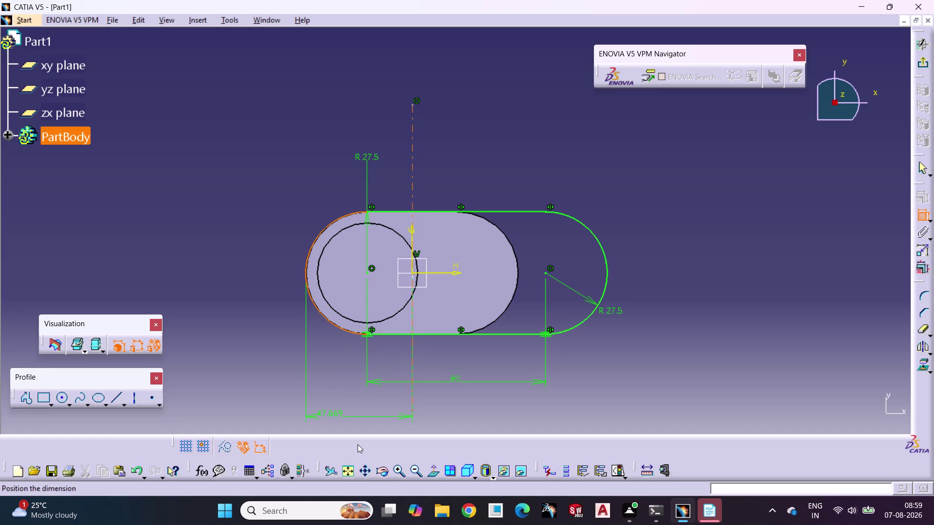
click(366, 397)
click(515, 403)
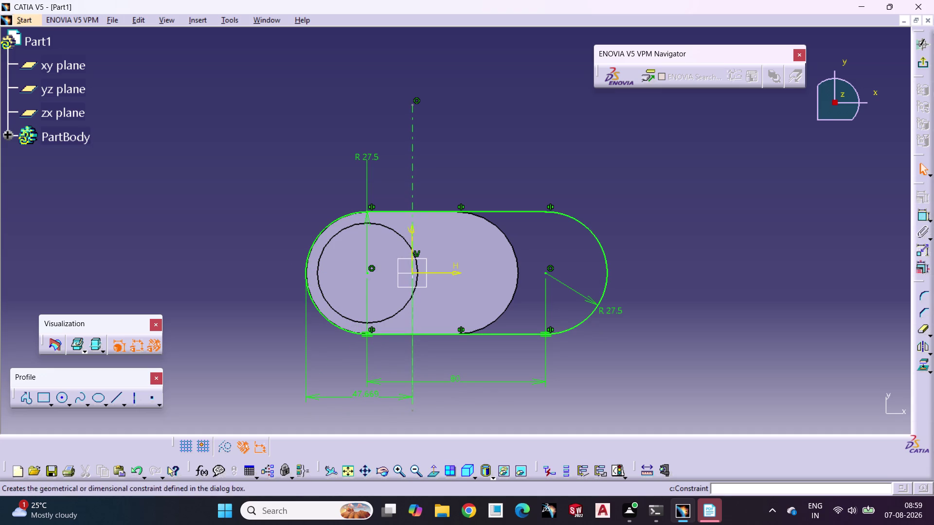
click(919, 62)
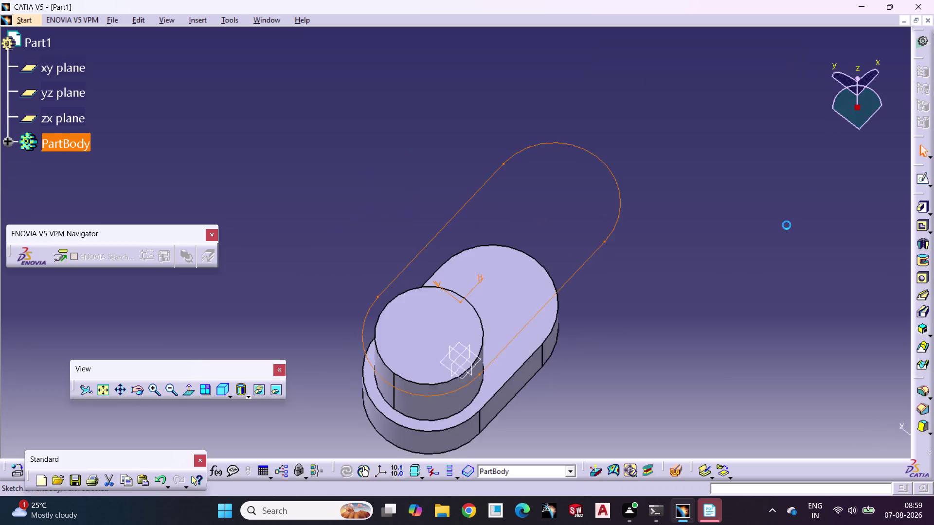
Pad the slot sketch to a 25 mm length, then select the new pad's top face.
click(919, 204)
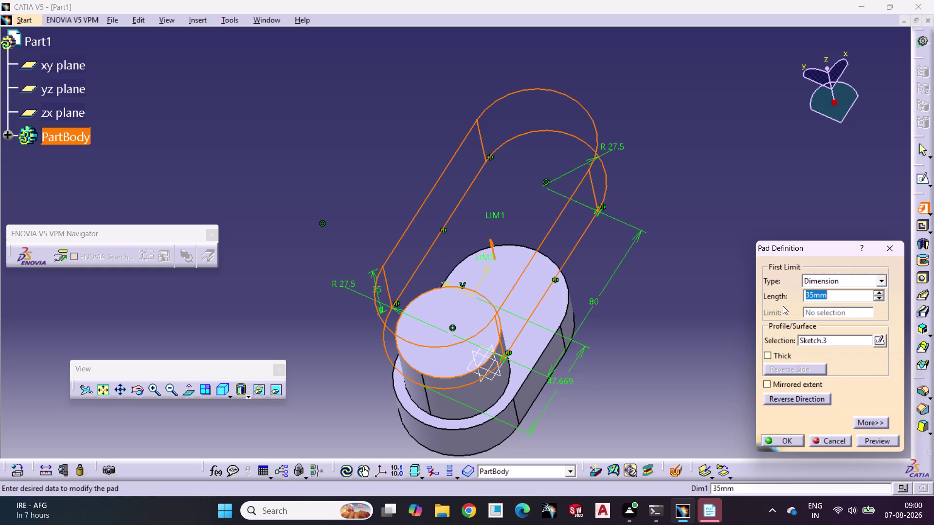
text(25)
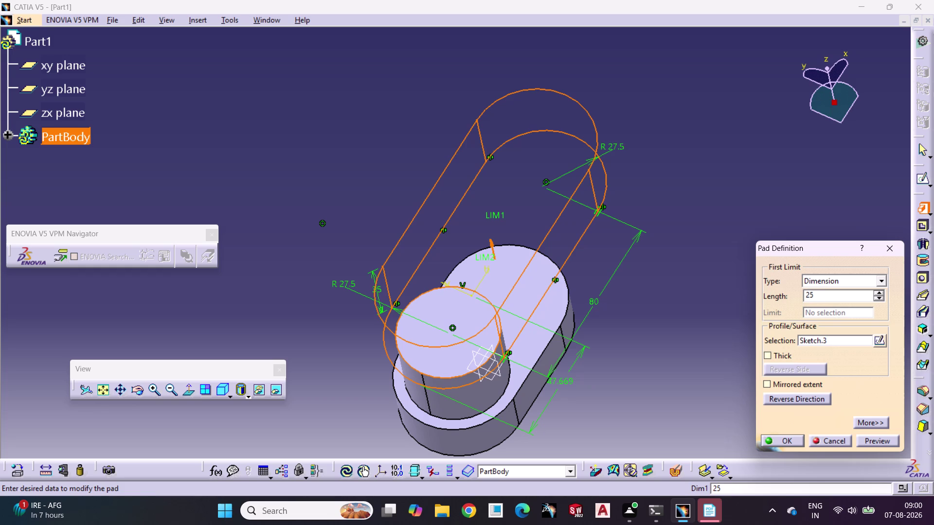
click(788, 437)
click(706, 279)
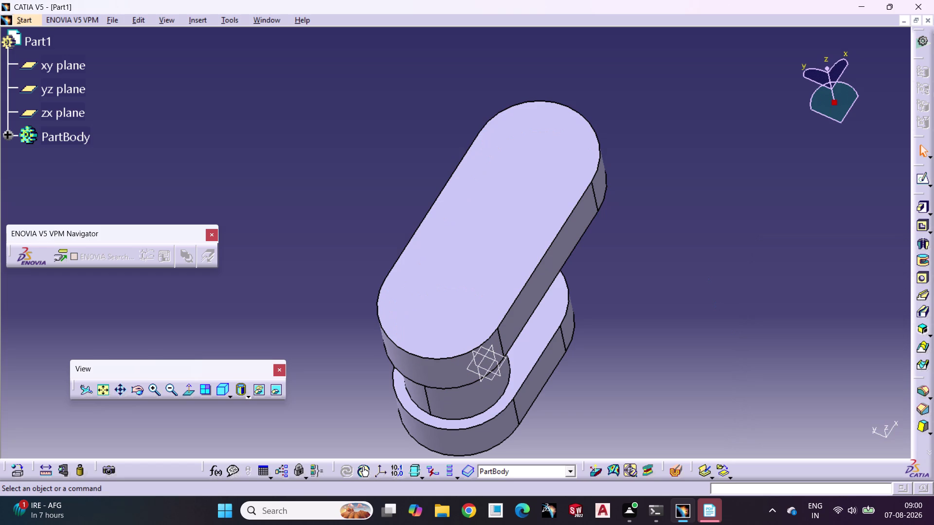
click(518, 214)
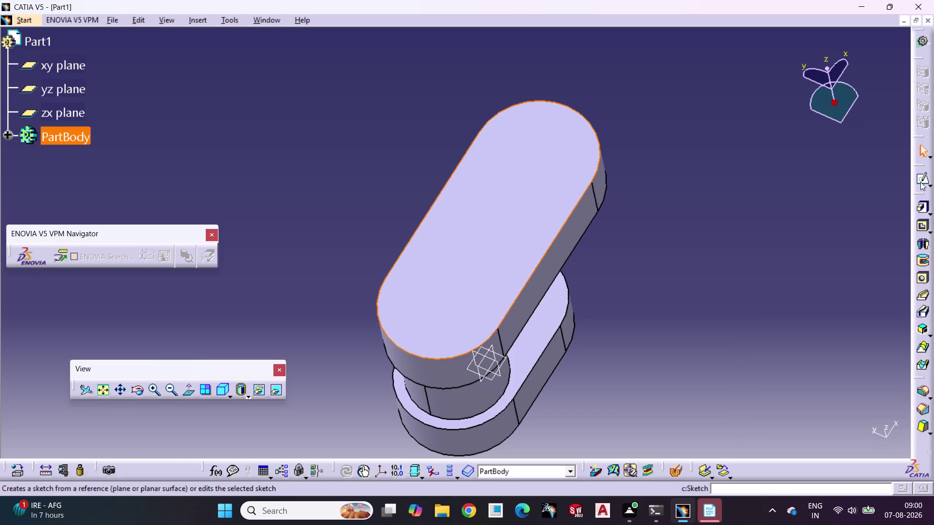
Start a sketch on the pad's top face with horizontal and vertical axes through the origin.
click(923, 180)
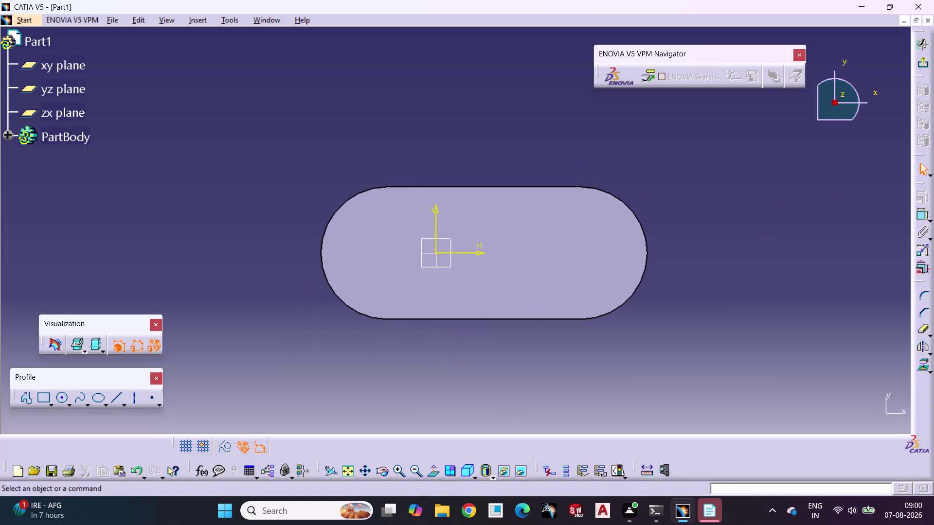
click(769, 243)
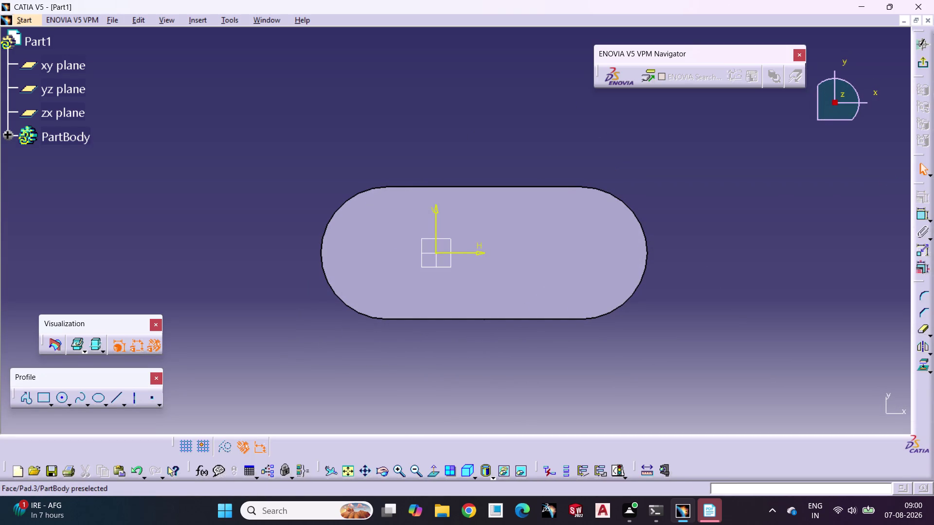
click(133, 399)
click(188, 251)
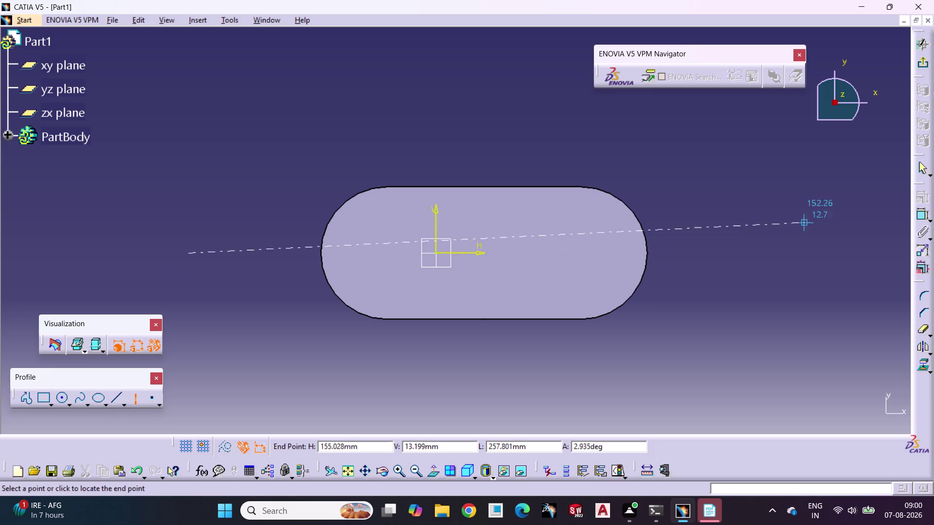
click(797, 253)
click(751, 342)
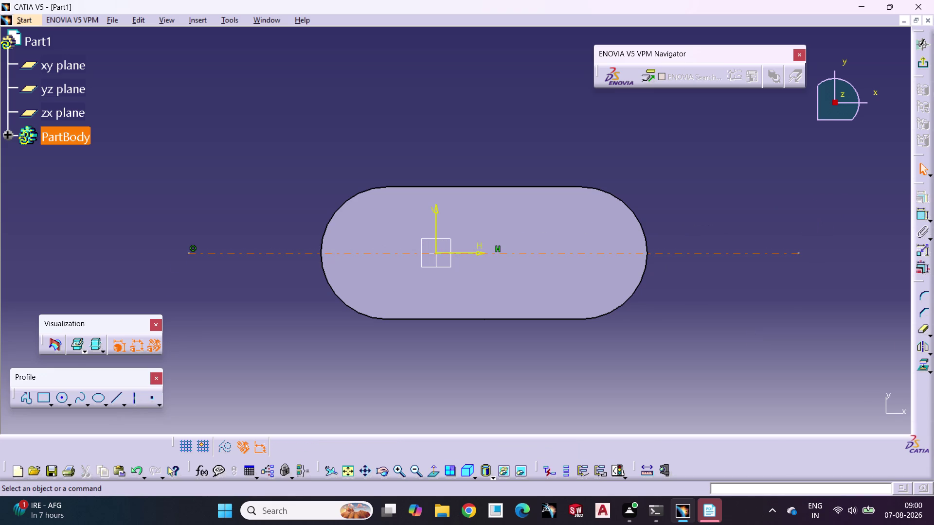
click(117, 396)
click(132, 398)
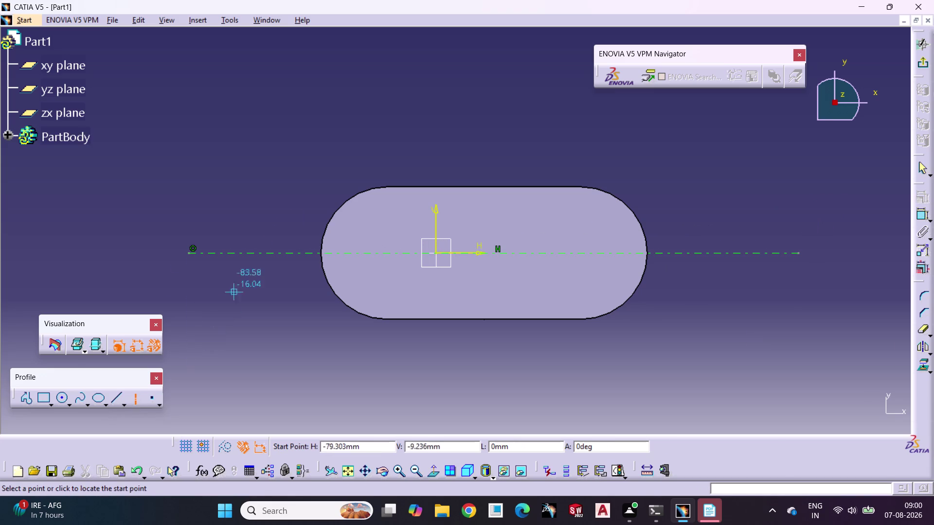
click(437, 81)
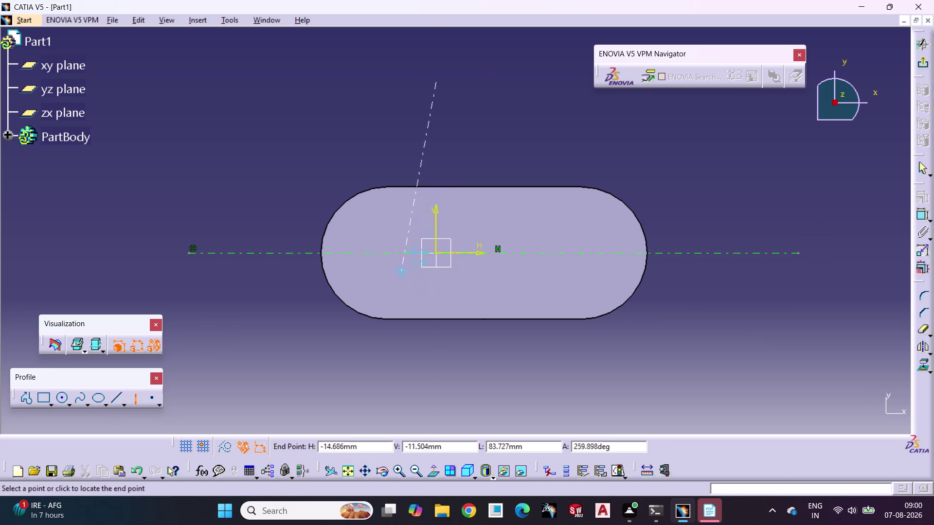
click(436, 401)
click(517, 385)
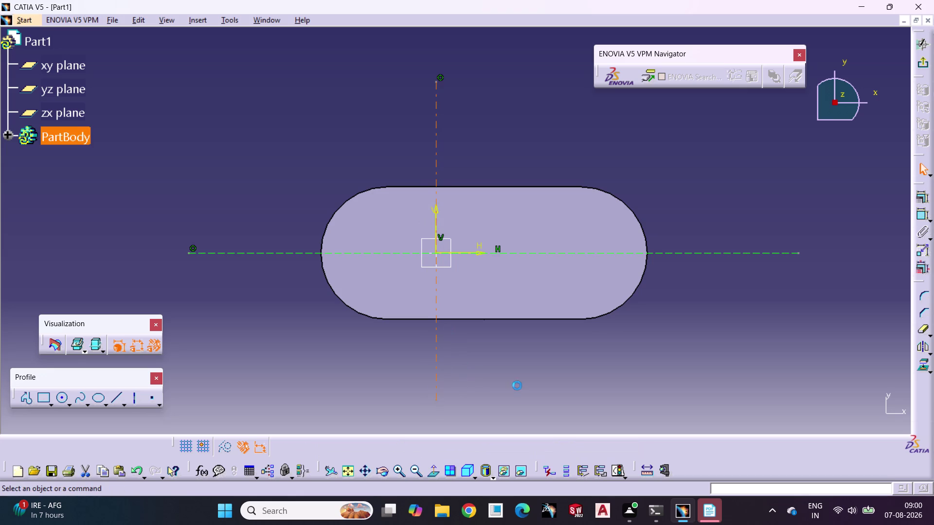
Draw a circle centred on the horizontal axis near the slot's right end.
click(59, 402)
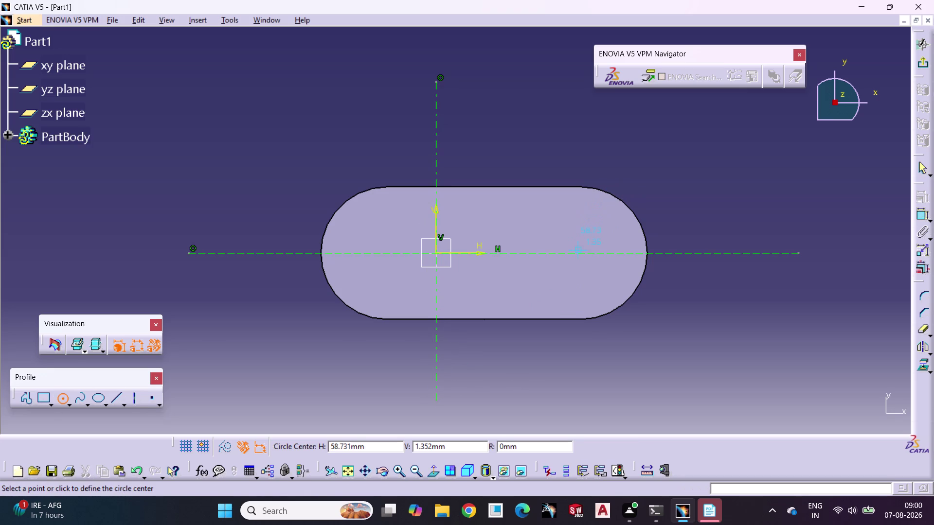
click(588, 252)
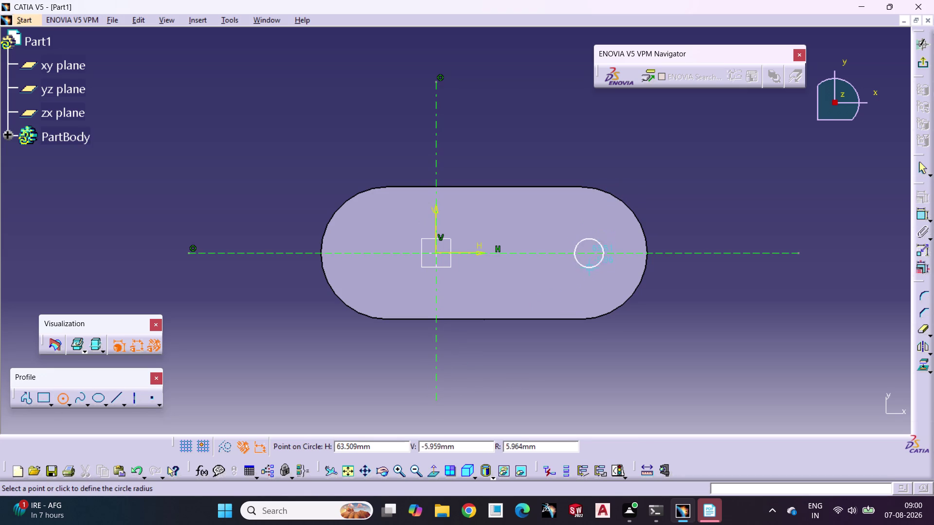
click(581, 292)
click(640, 302)
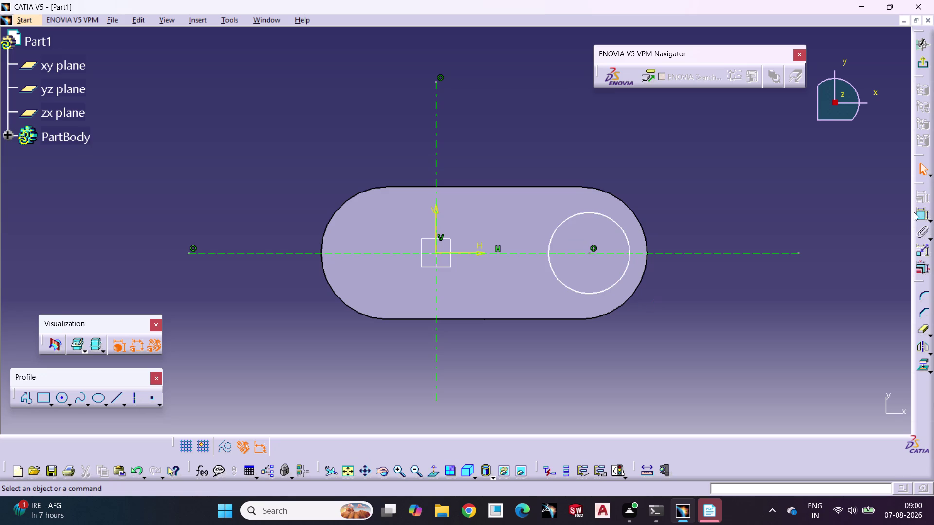
Dimension the circle and change its diameter to 45 mm.
click(920, 213)
click(574, 291)
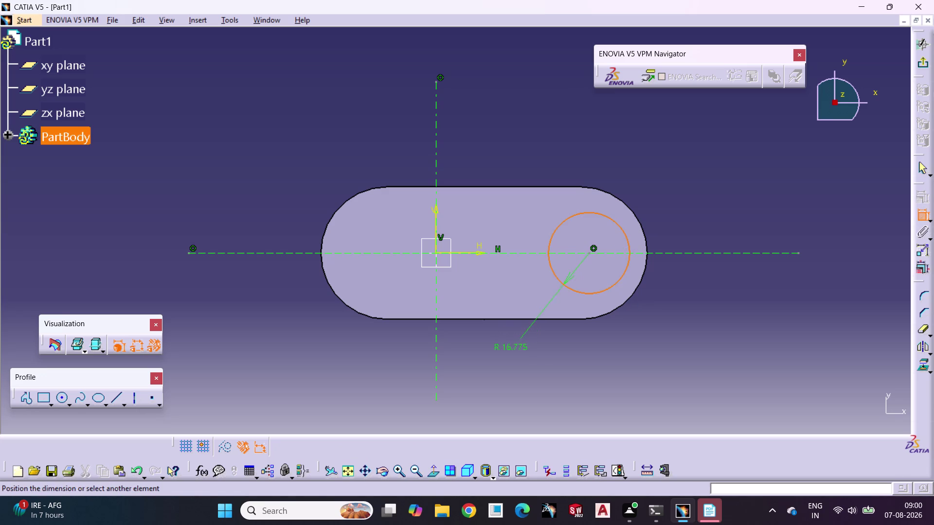
click(514, 362)
double_click(513, 358)
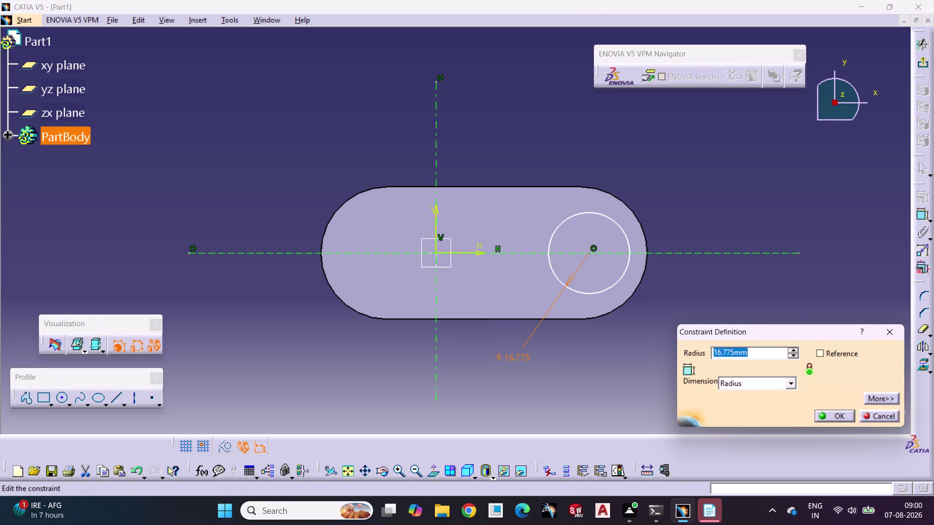
click(789, 383)
click(758, 405)
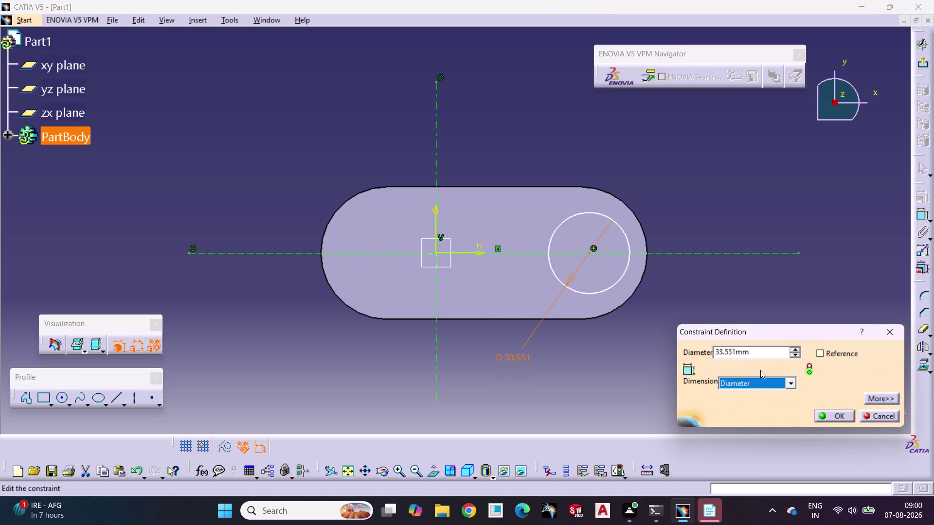
drag(762, 353, 653, 367)
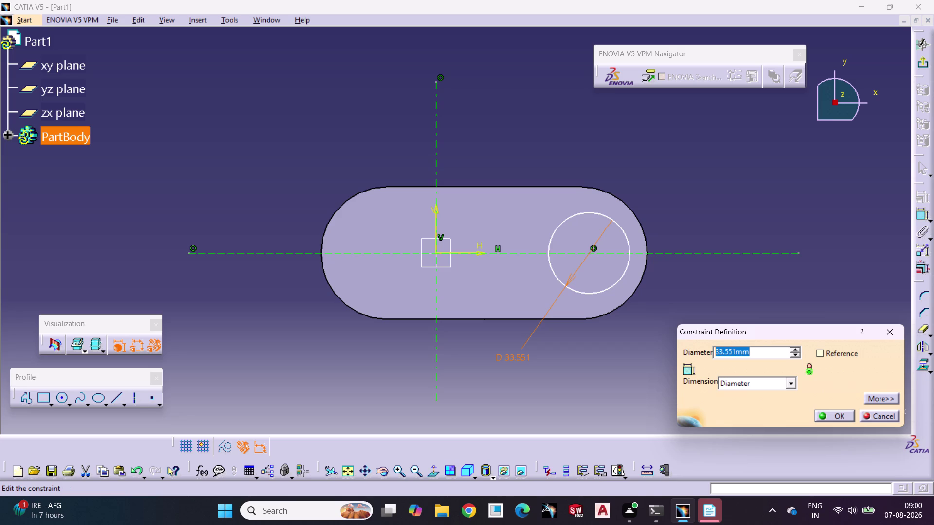
text(45)
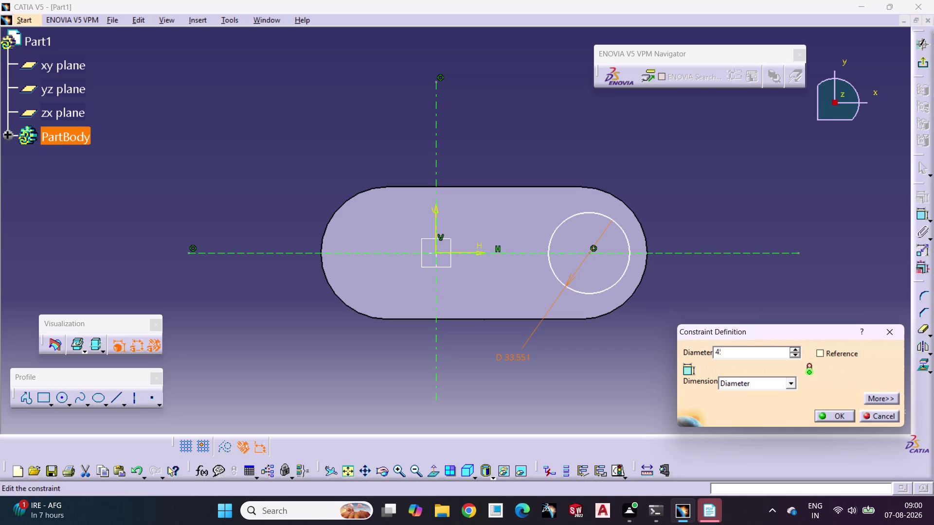
click(830, 417)
click(728, 280)
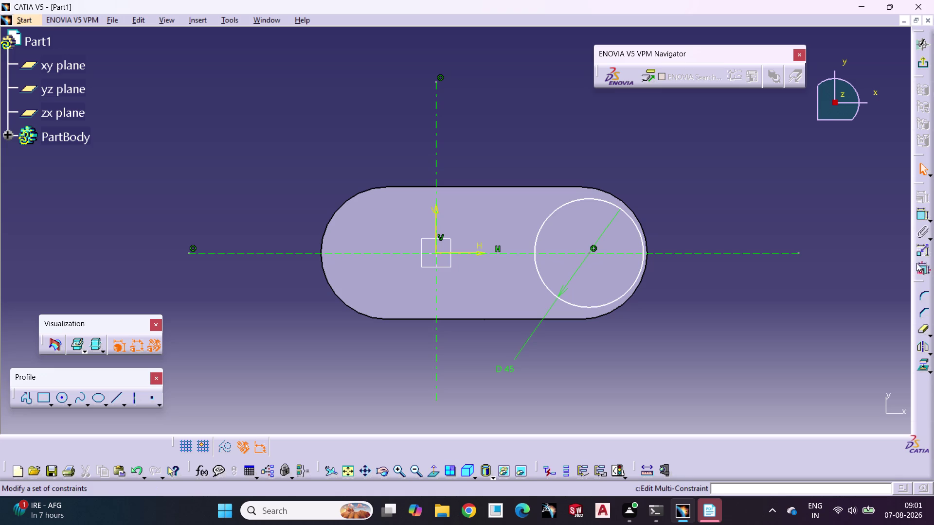
click(920, 219)
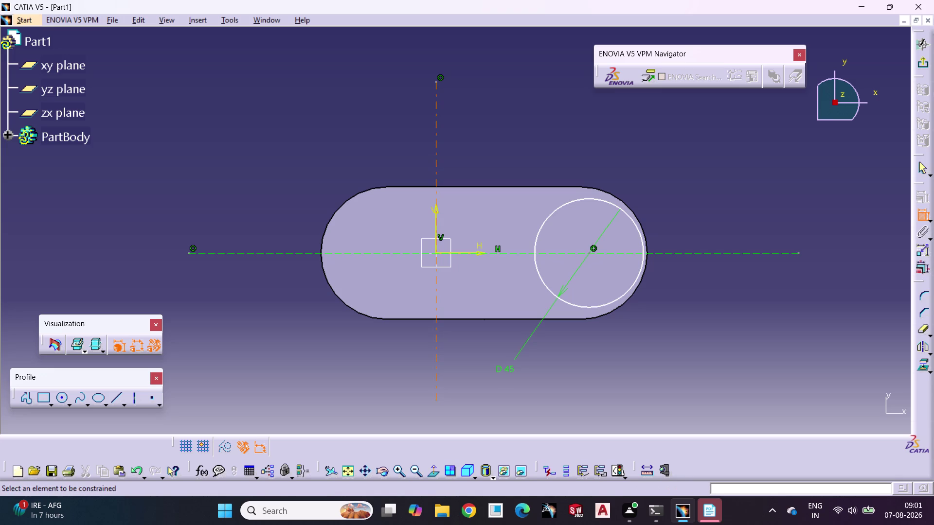
Dimension the circle centre from the vertical axis, initially at 40 mm.
click(436, 303)
drag(589, 255, 589, 259)
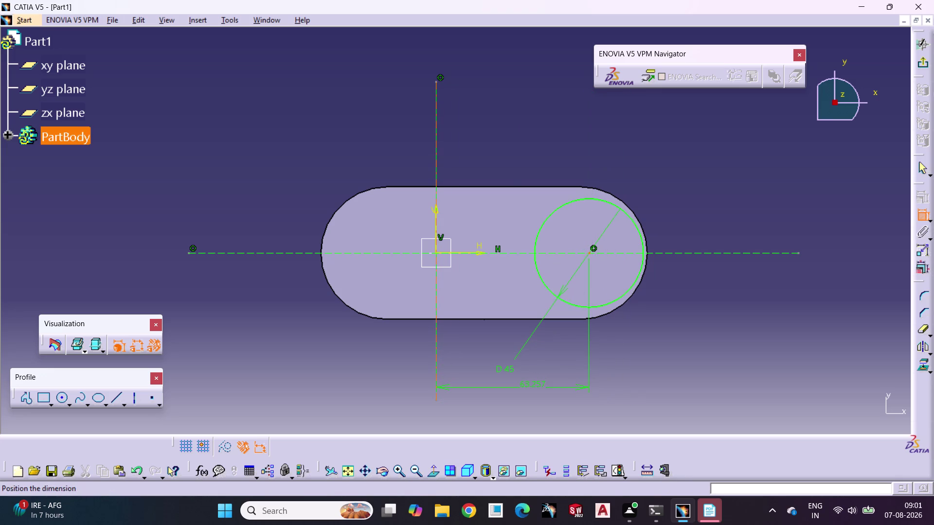
double_click(533, 387)
double_click(534, 387)
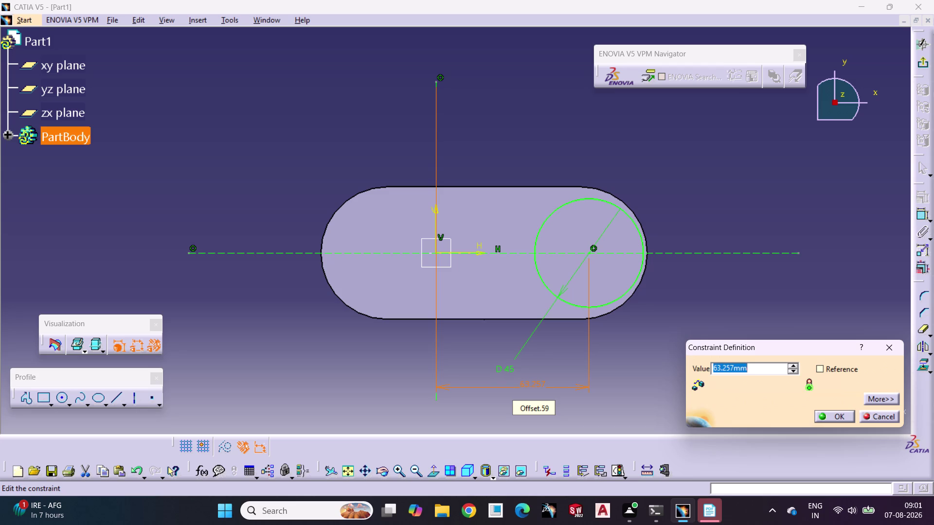
text(40)
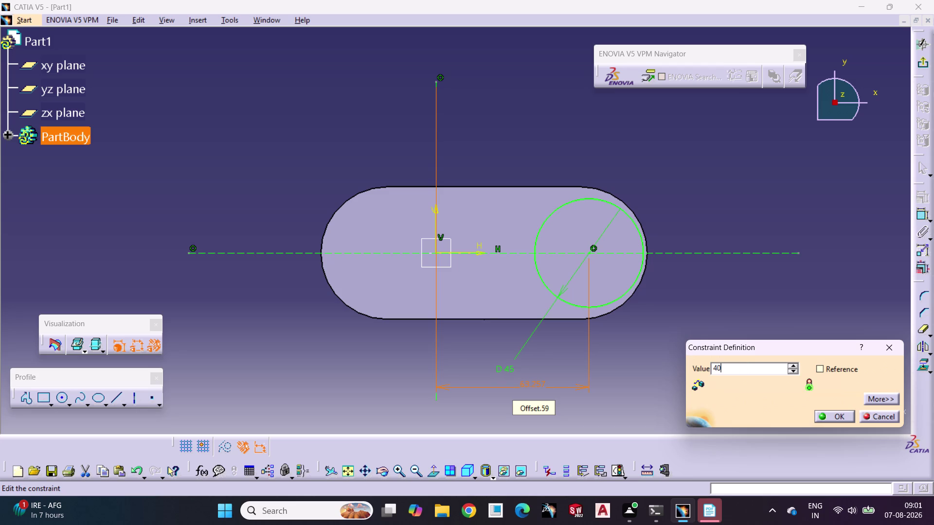
key(Return)
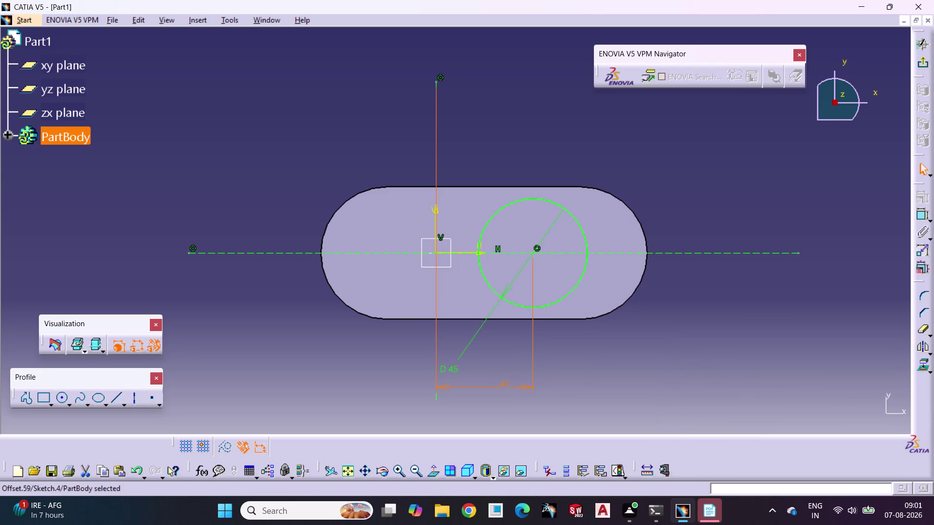
Revise the centre distance through 60 and 50 to a final 60 mm, then exit the sketch.
double_click(506, 385)
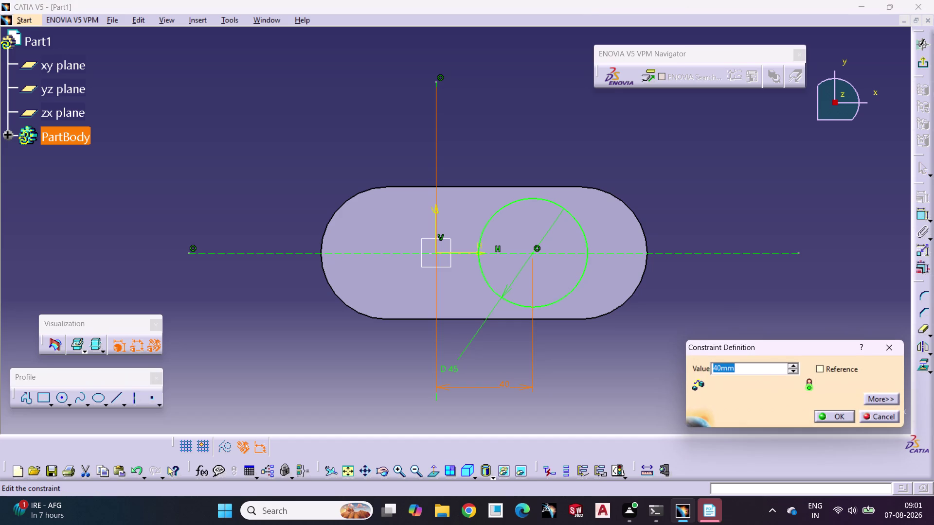
text(60)
key(Return)
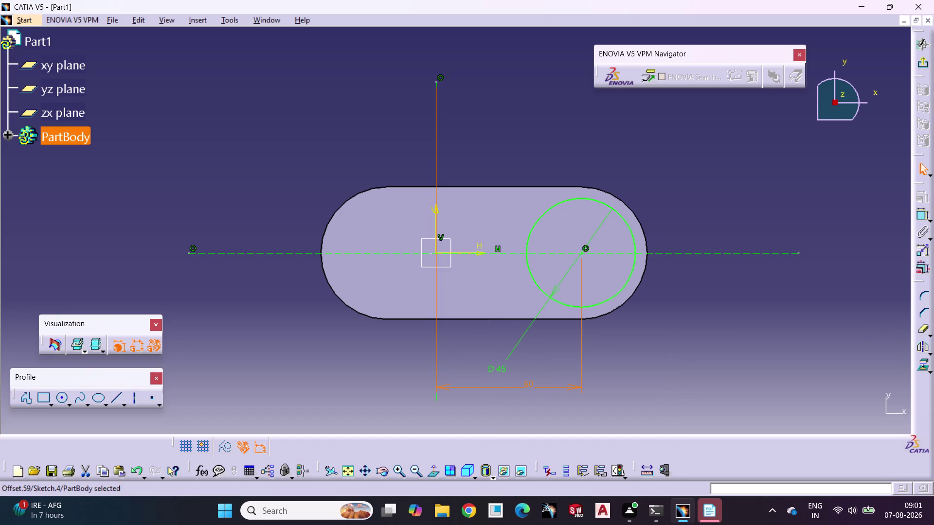
double_click(526, 387)
text(50)
key(Return)
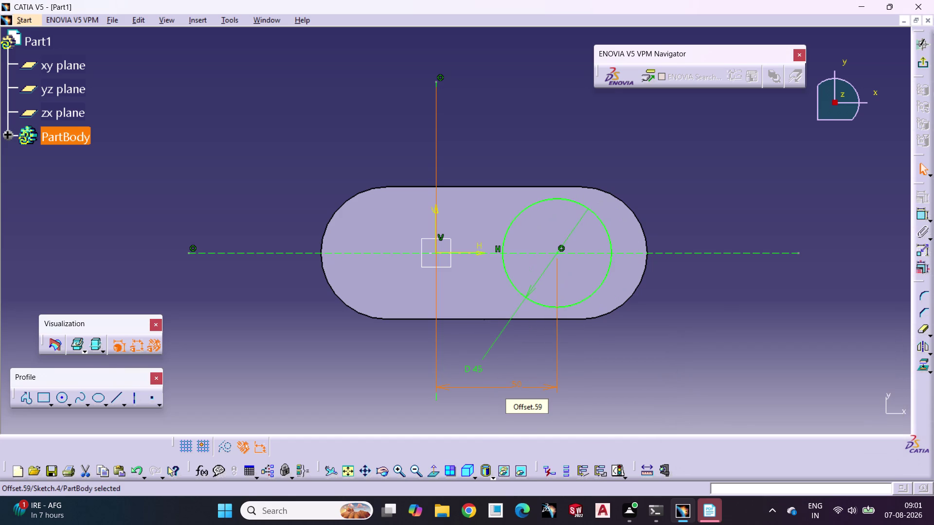
double_click(512, 384)
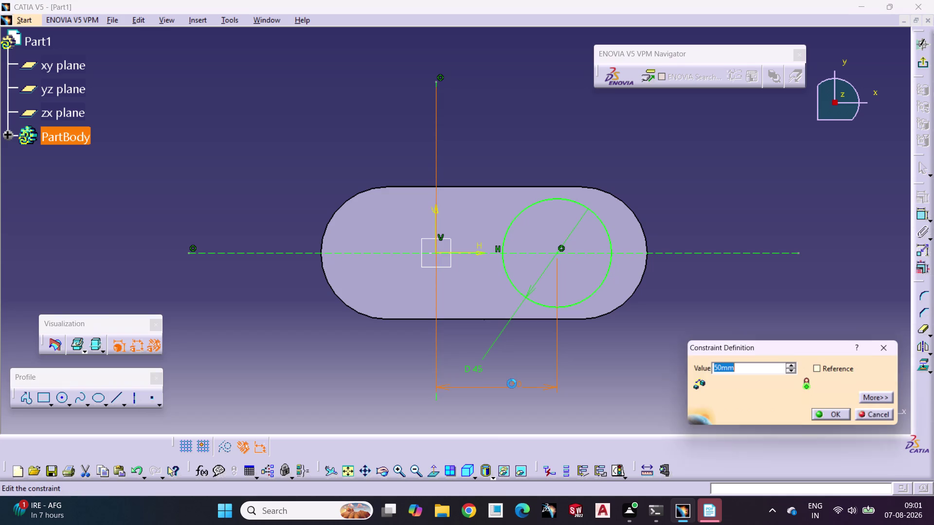
text(60)
key(Return)
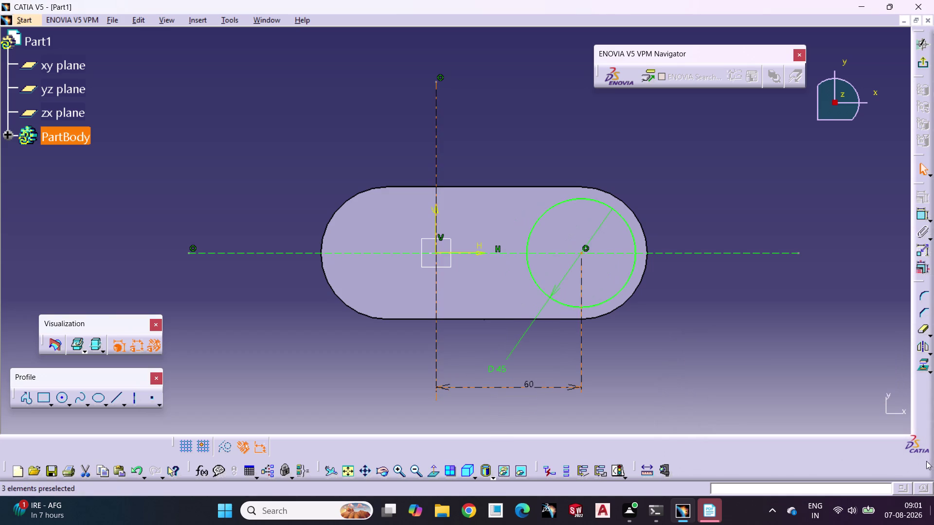
click(799, 388)
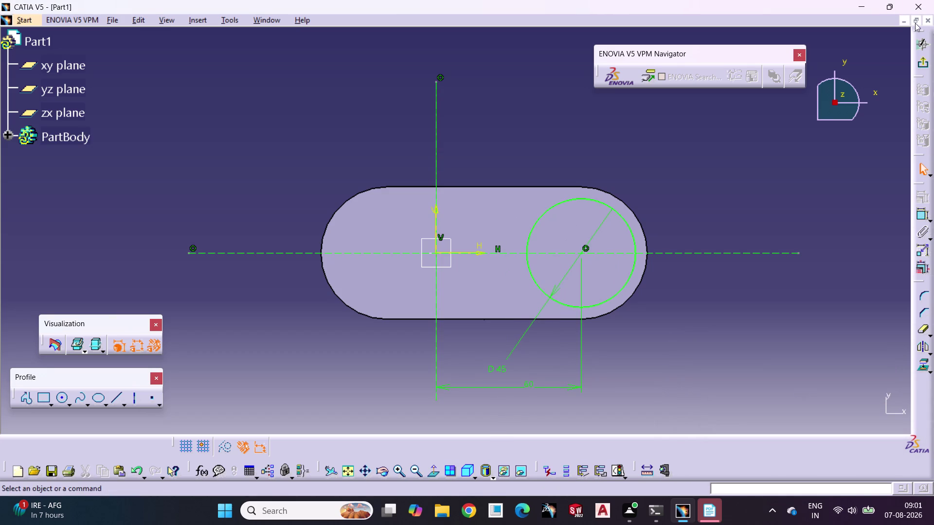
click(921, 60)
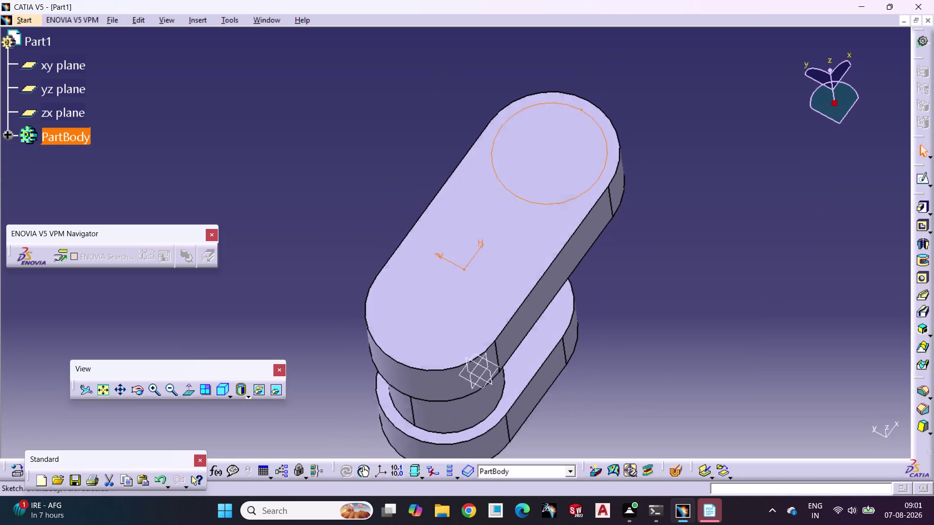
Pad the circle sketch 45 mm into a cylindrical boss.
click(918, 208)
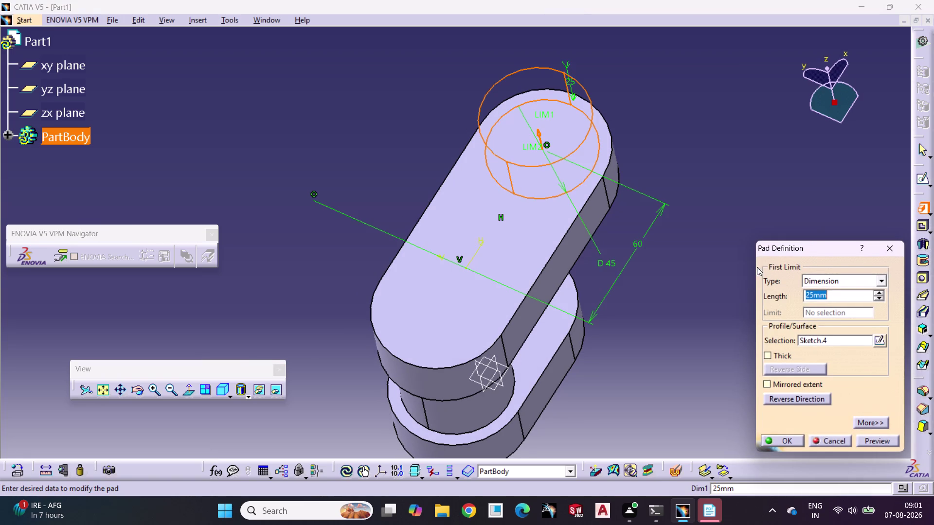
text(45)
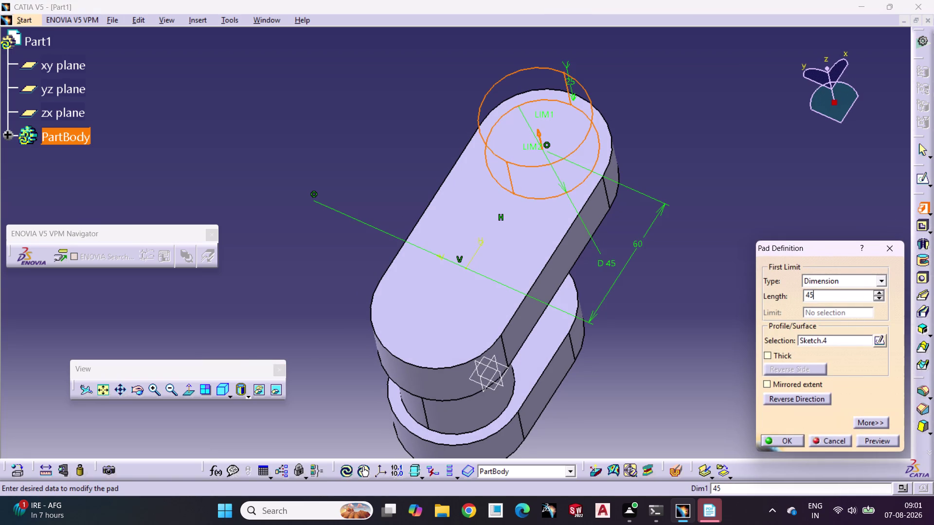
click(777, 440)
click(690, 312)
click(554, 108)
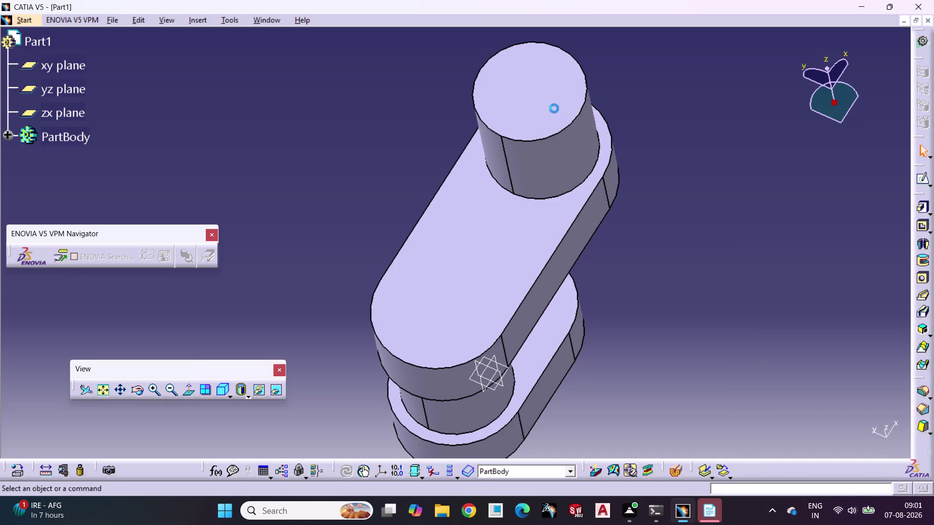
click(922, 177)
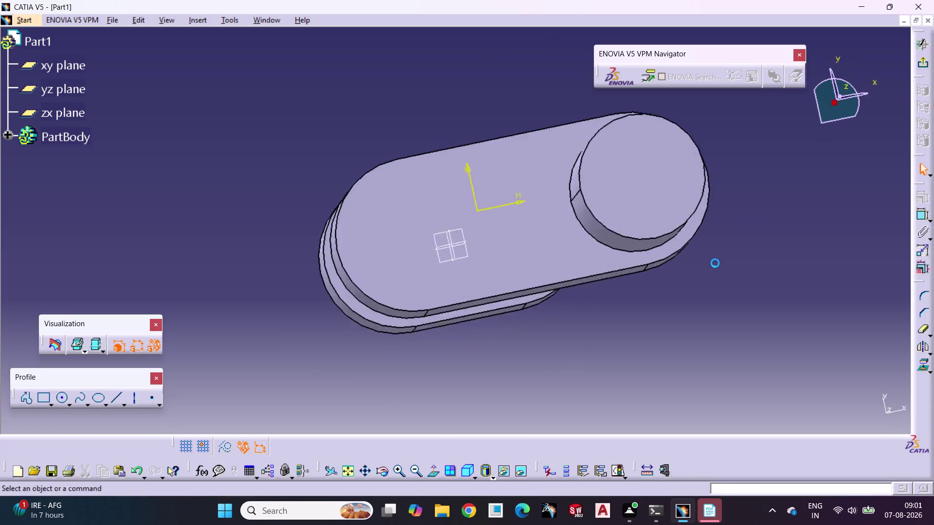
Draw a horizontal axis across the part through the sketch origin.
click(696, 338)
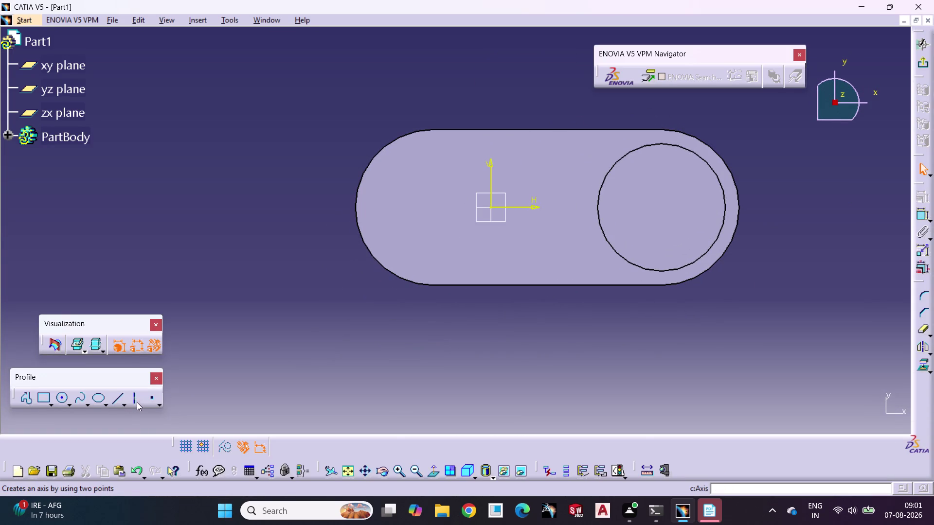
click(134, 399)
click(237, 206)
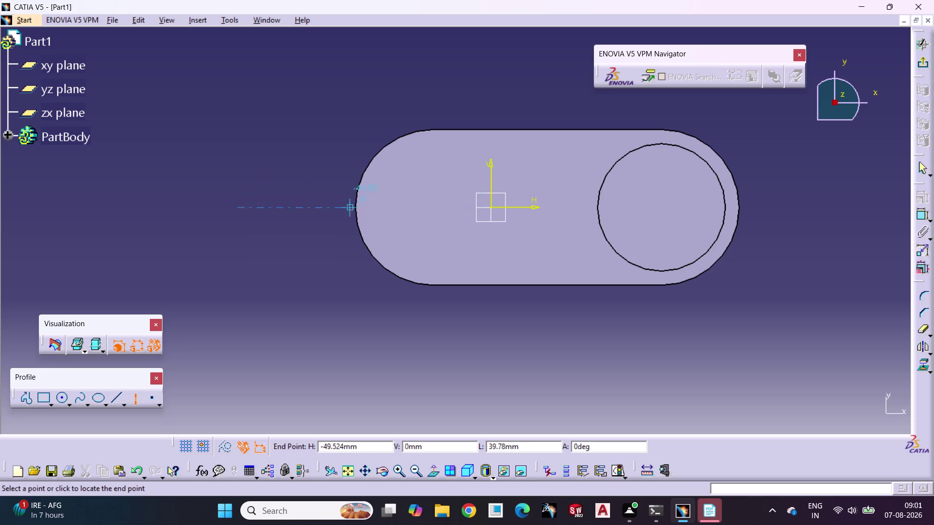
click(781, 206)
click(773, 240)
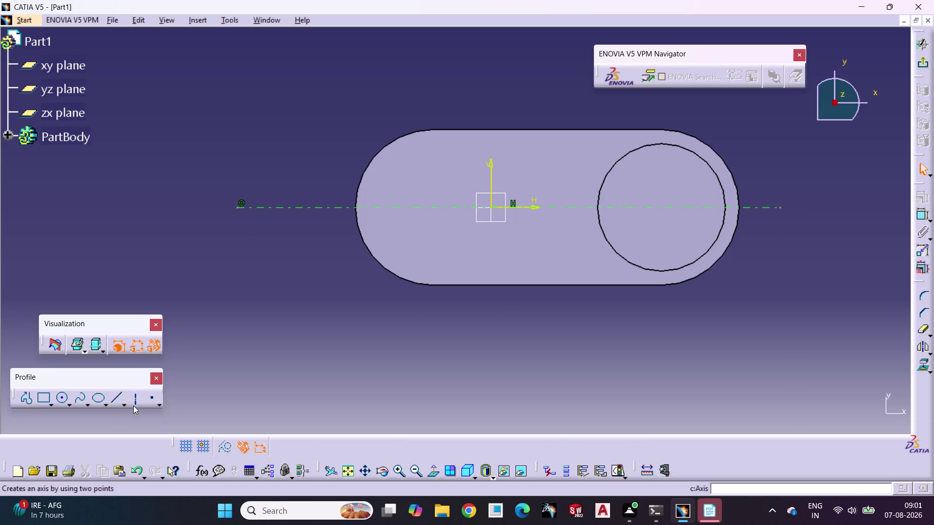
Add a vertical axis through the origin, running above and below the part.
click(133, 403)
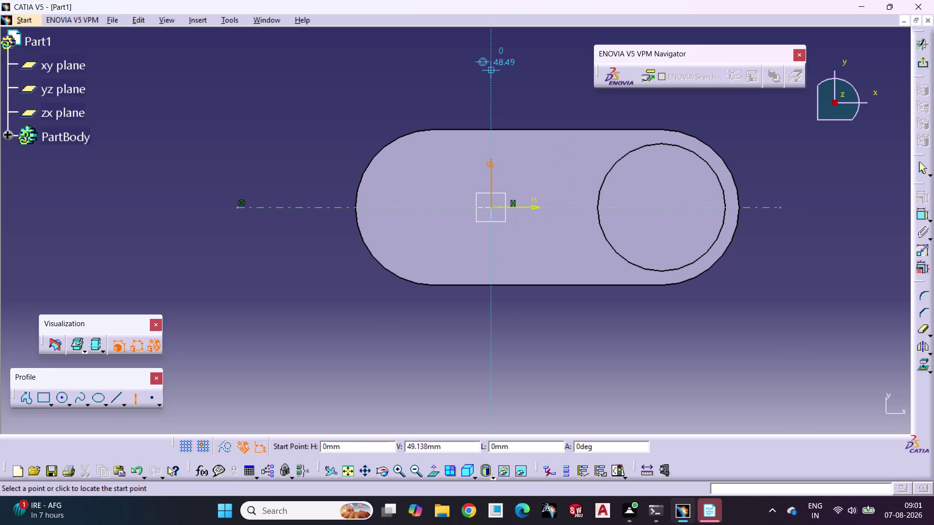
click(491, 68)
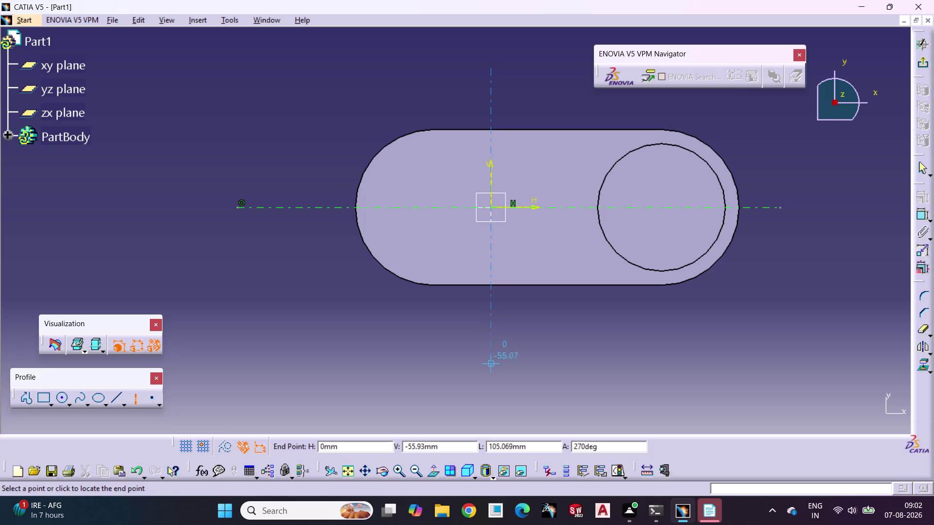
click(491, 372)
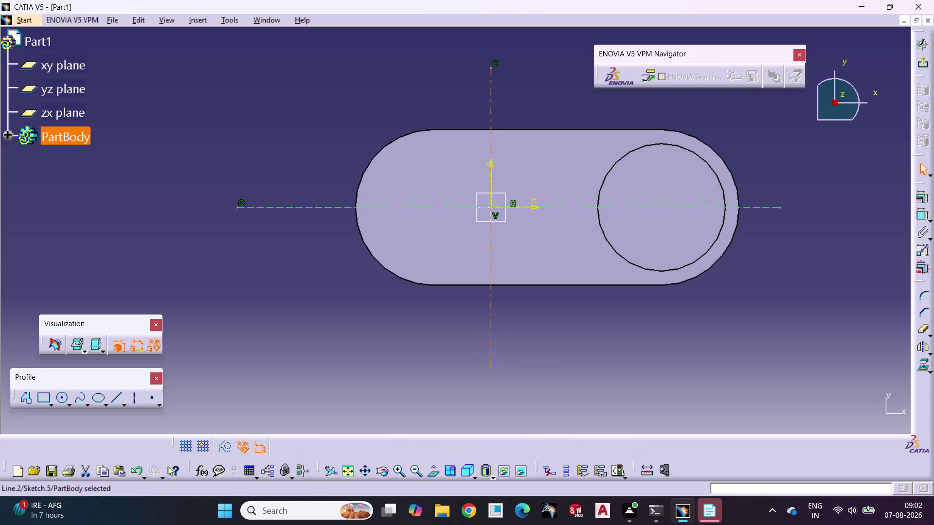
click(558, 392)
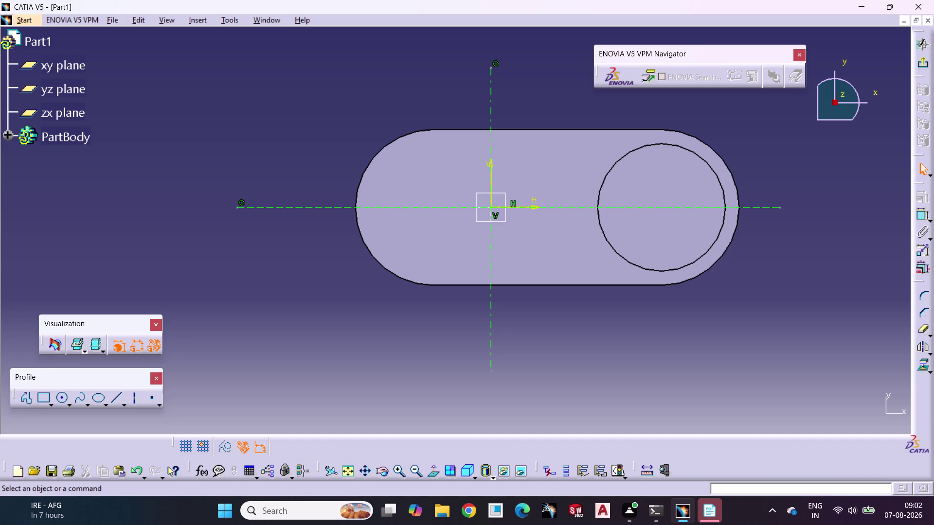
click(64, 401)
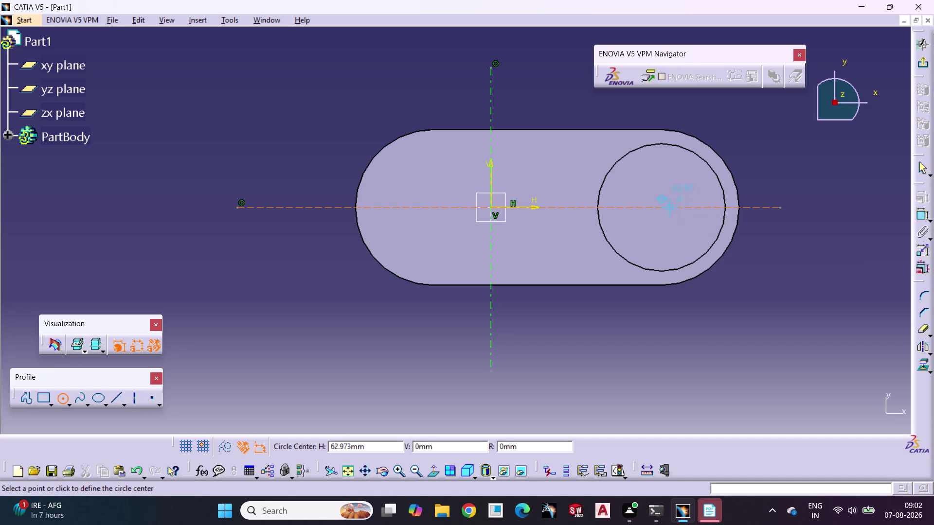
Draw two circles centred on the horizontal axis, one right and one left.
click(664, 209)
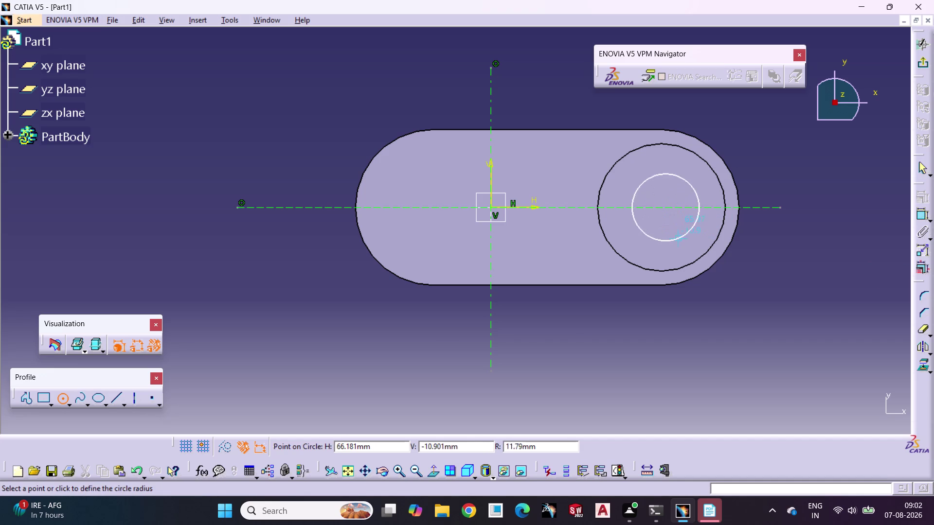
click(678, 248)
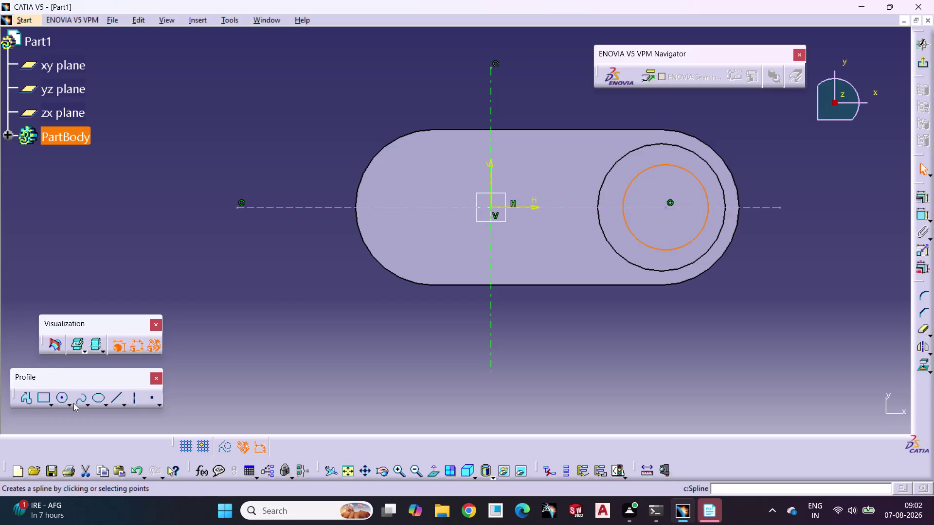
click(63, 400)
click(419, 208)
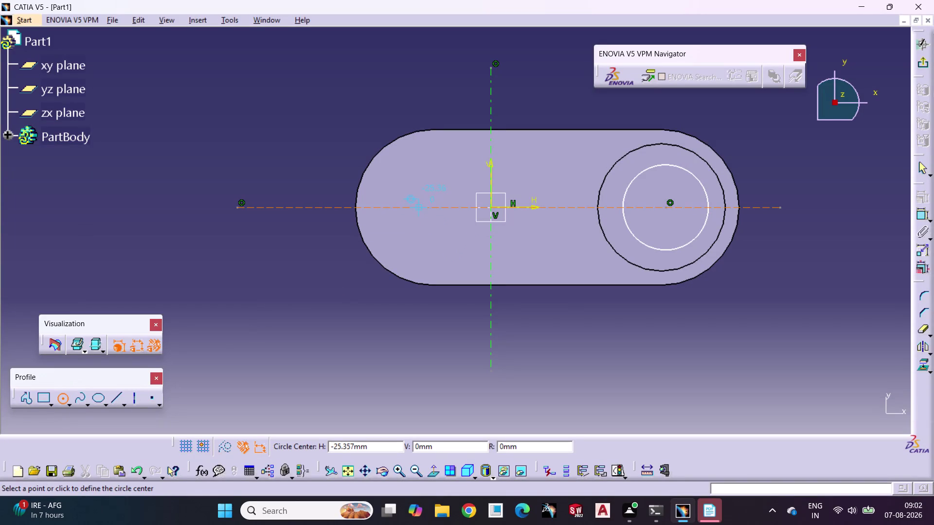
click(442, 246)
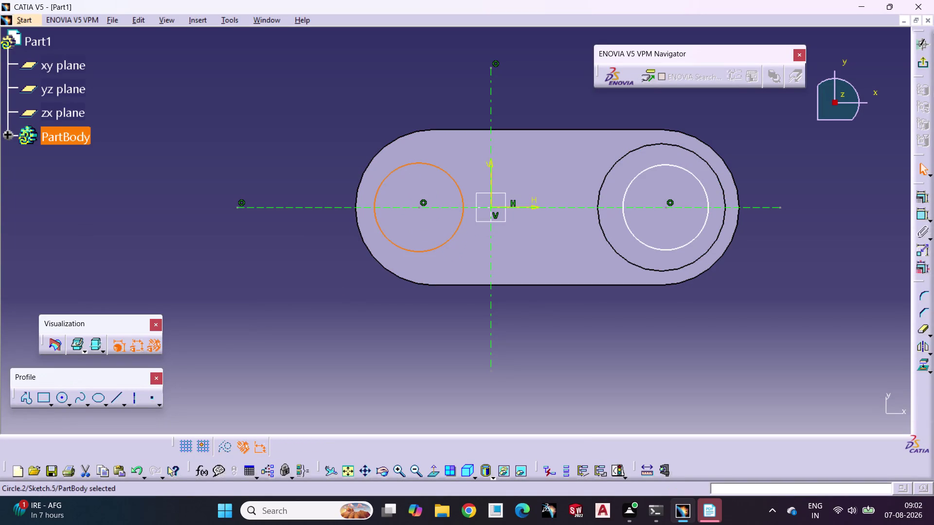
Constrain the left circle as a radius of 27.5.
click(920, 217)
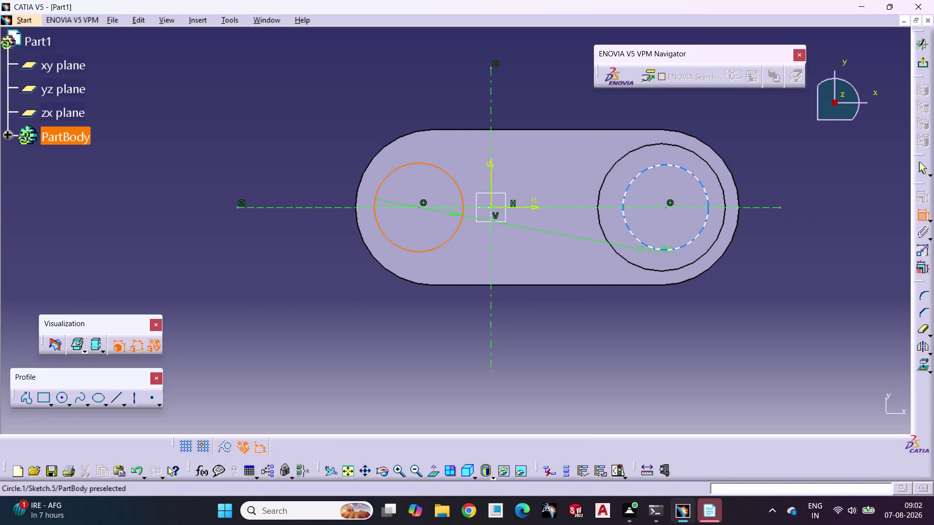
triple_click(363, 321)
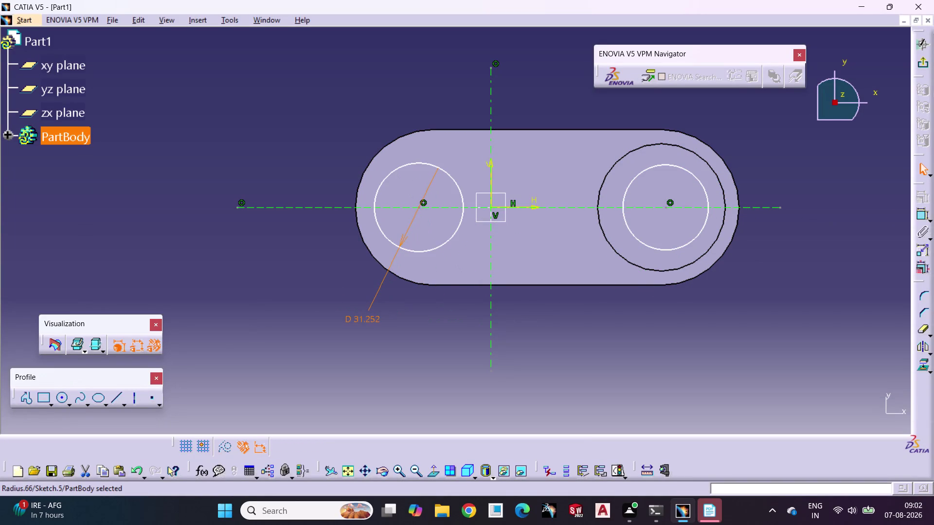
double_click(363, 322)
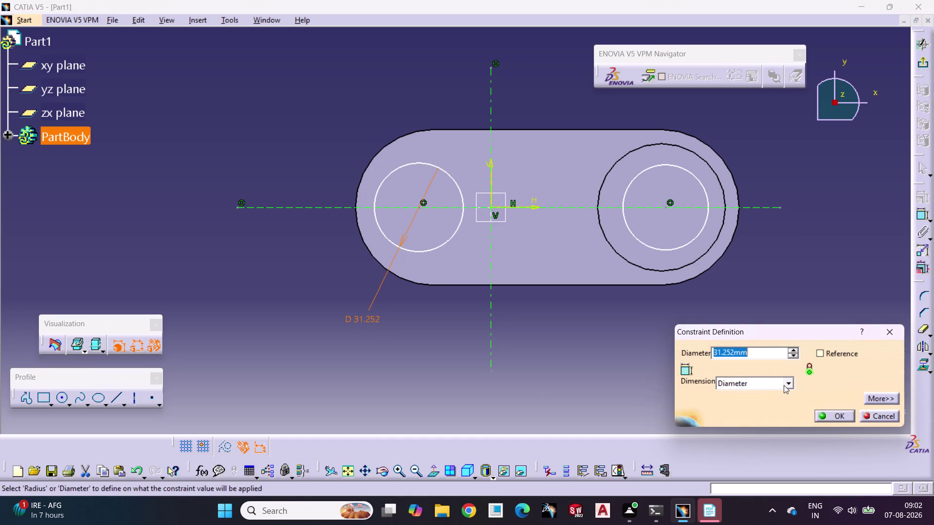
click(786, 384)
click(755, 396)
drag(764, 351, 671, 367)
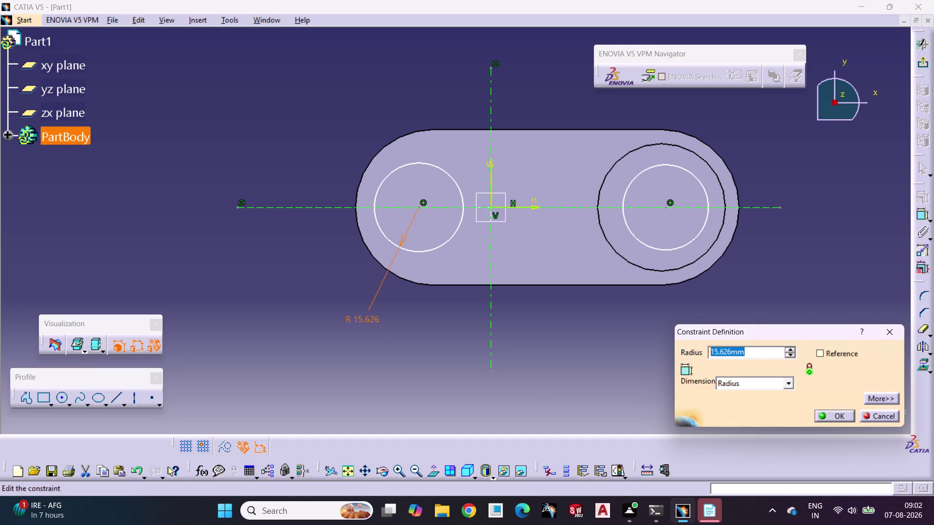
text(27.5)
key(Return)
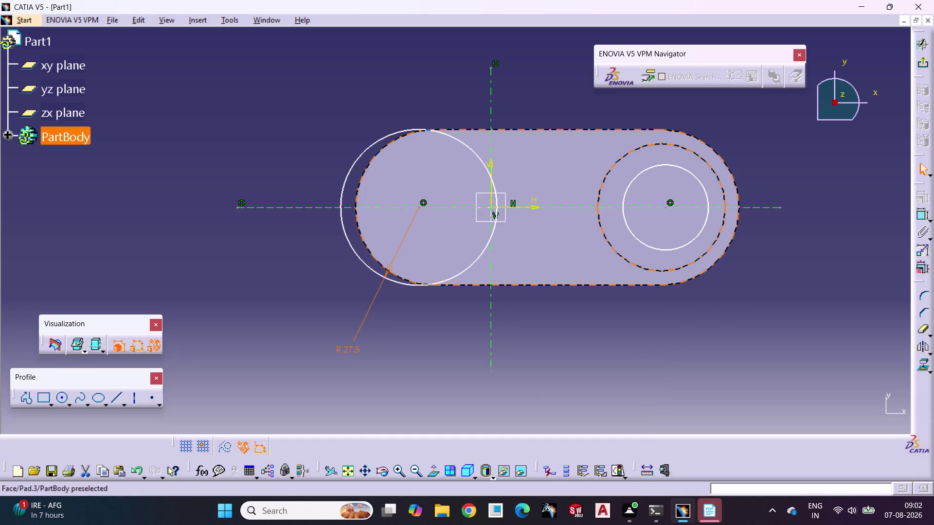
Constrain the right circle to radius 27.5.
click(924, 216)
click(681, 242)
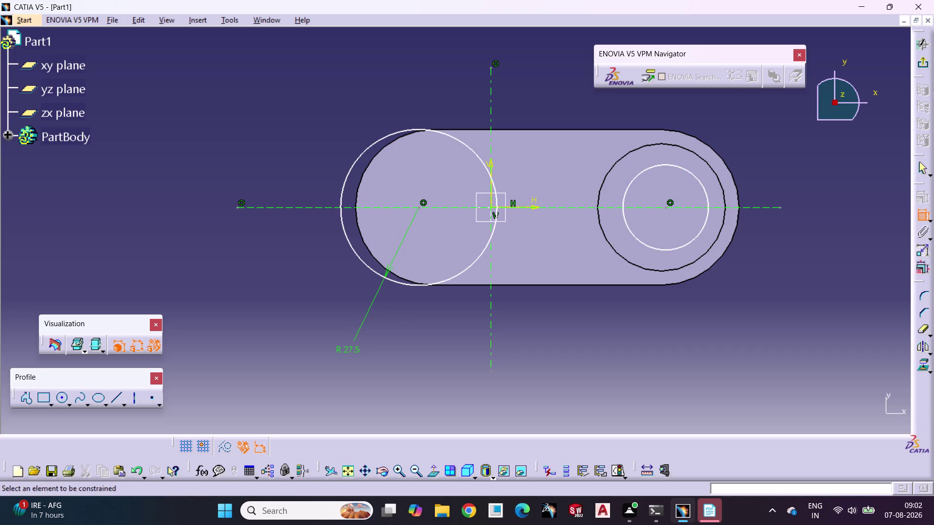
click(683, 246)
click(725, 327)
double_click(725, 327)
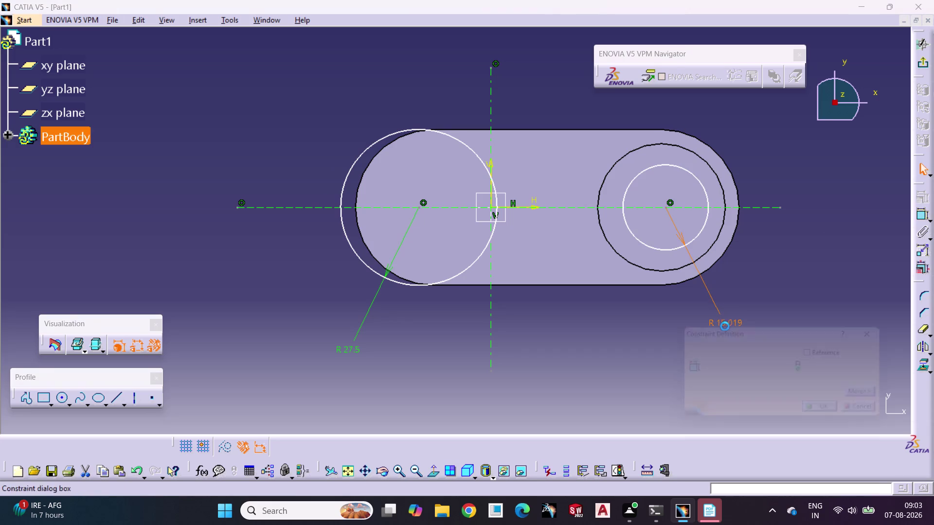
key(2)
text(7.)
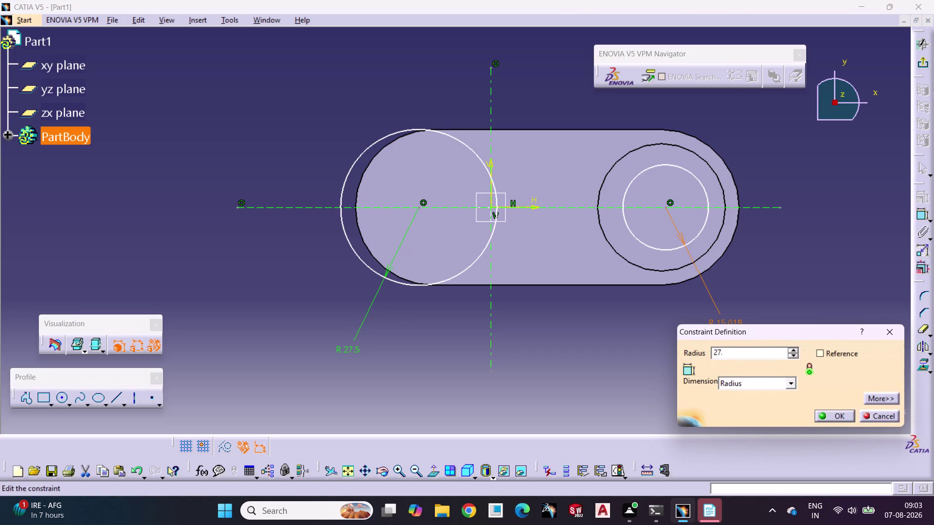
text(5)
key(Return)
click(761, 299)
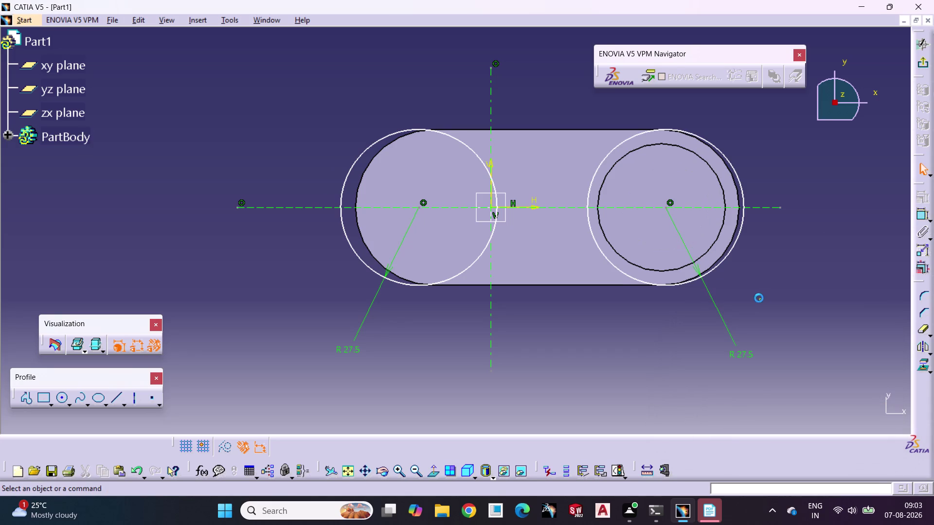
Pick both circle centres for a distance constraint.
click(919, 215)
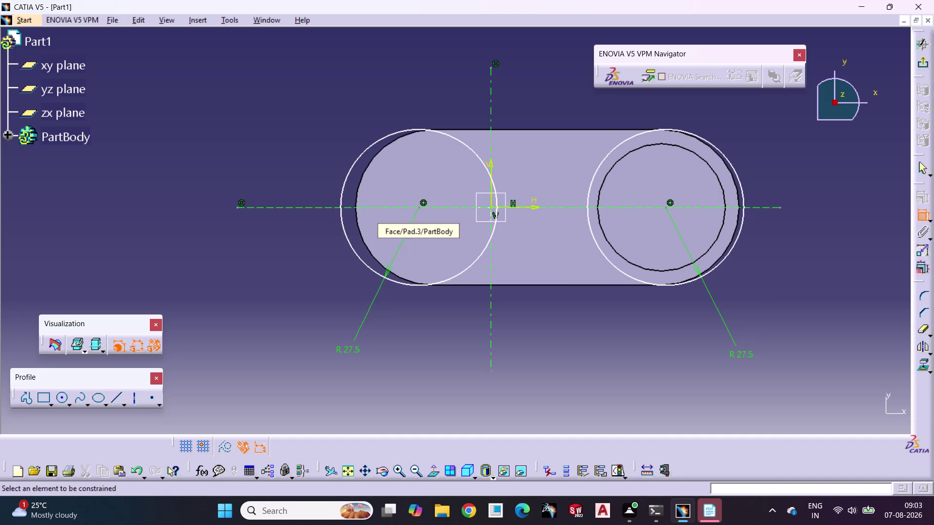
click(418, 209)
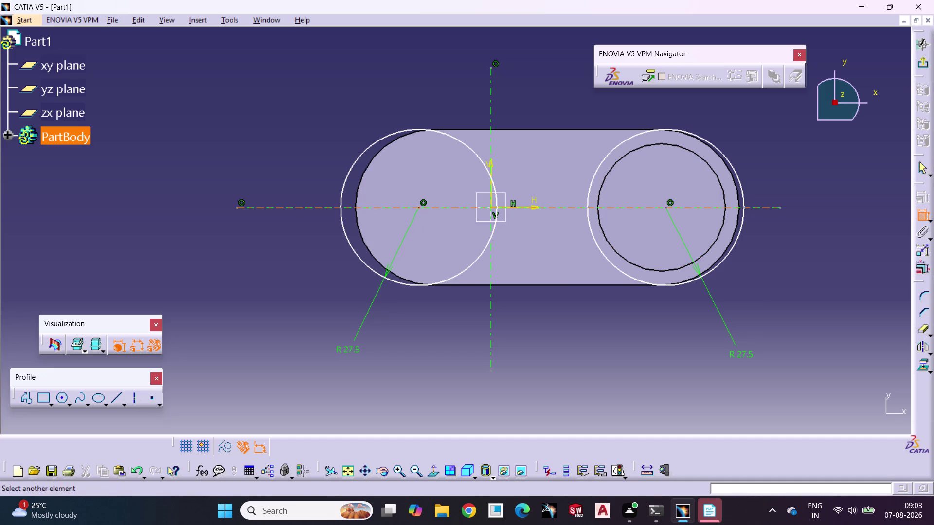
click(666, 207)
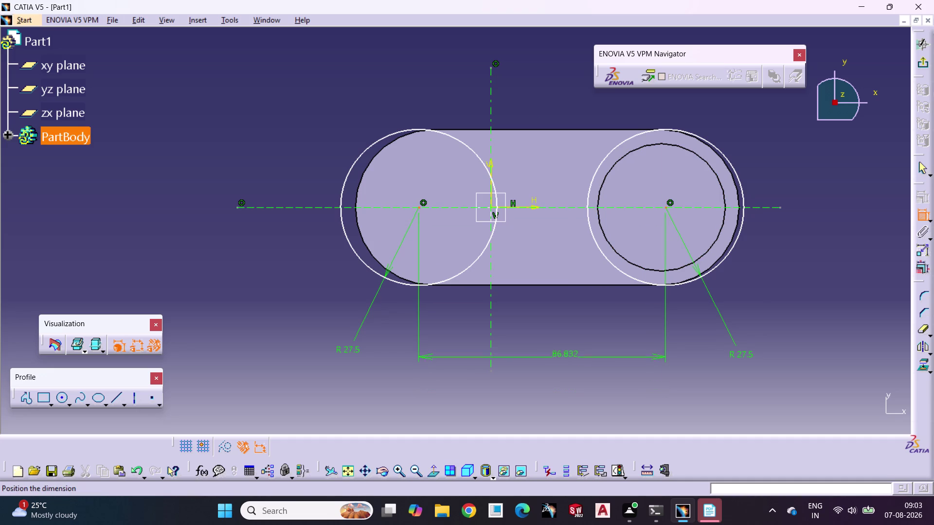
Place the centre distance, try 40, then undo and delete that dimension.
triple_click(555, 357)
double_click(556, 356)
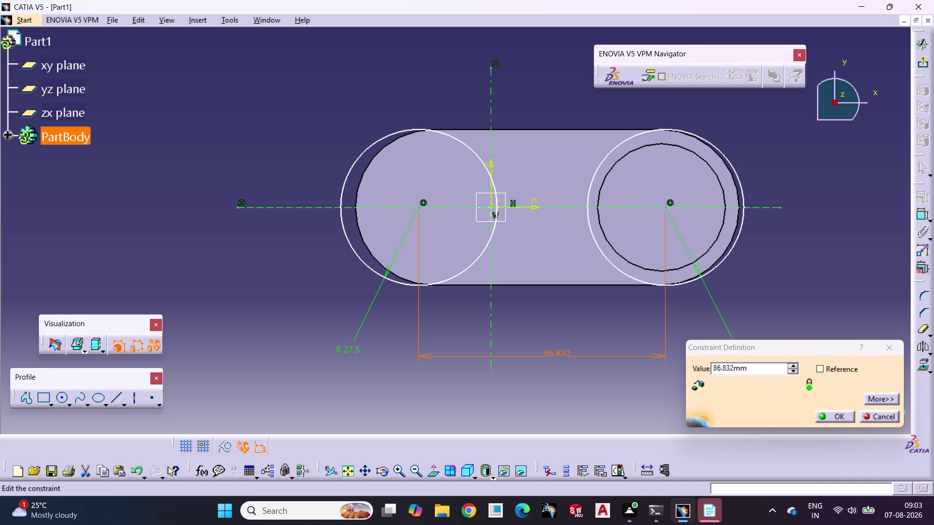
text(40)
drag(747, 368, 613, 381)
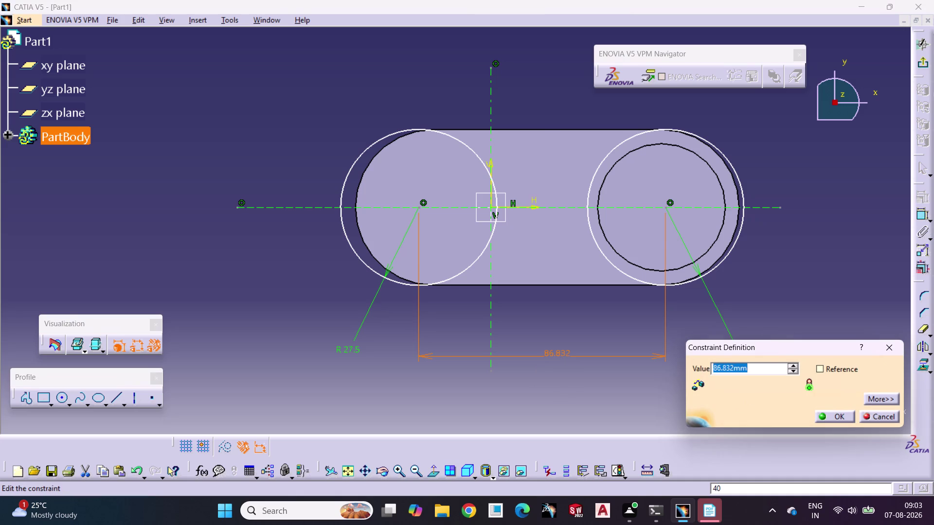
text(40)
key(Return)
click(701, 351)
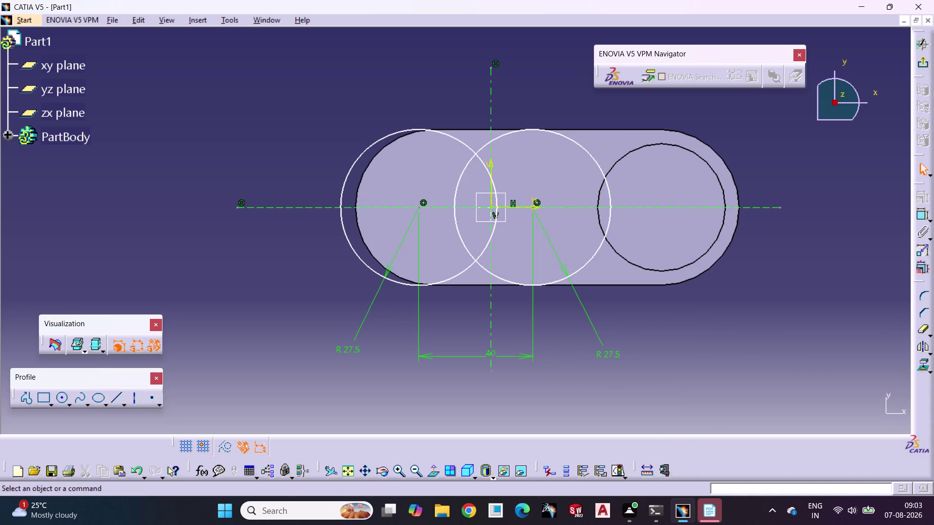
key(ctrl+z)
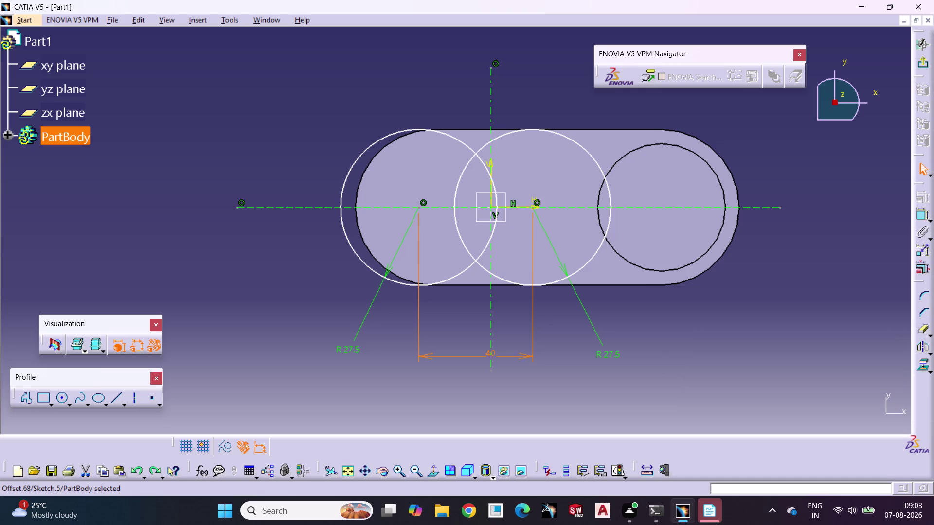
key(ctrl+z)
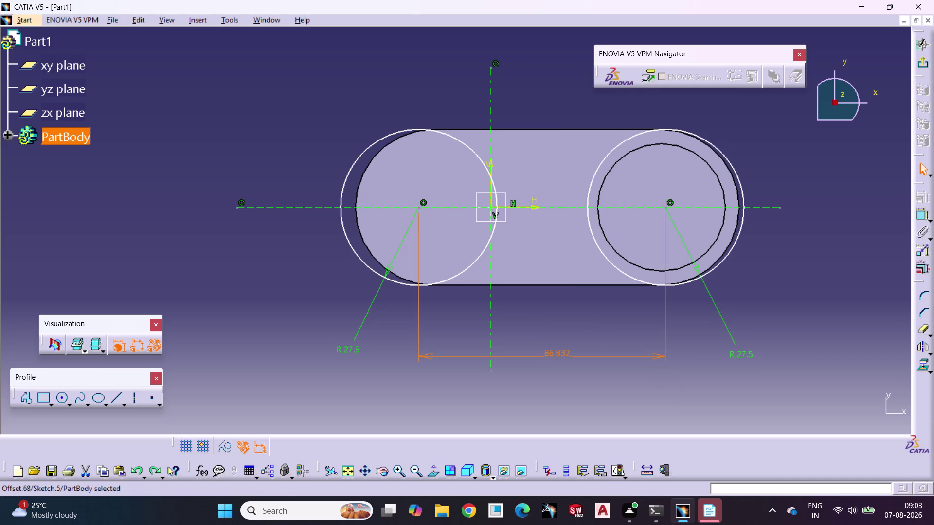
click(577, 392)
click(590, 356)
key(Delete)
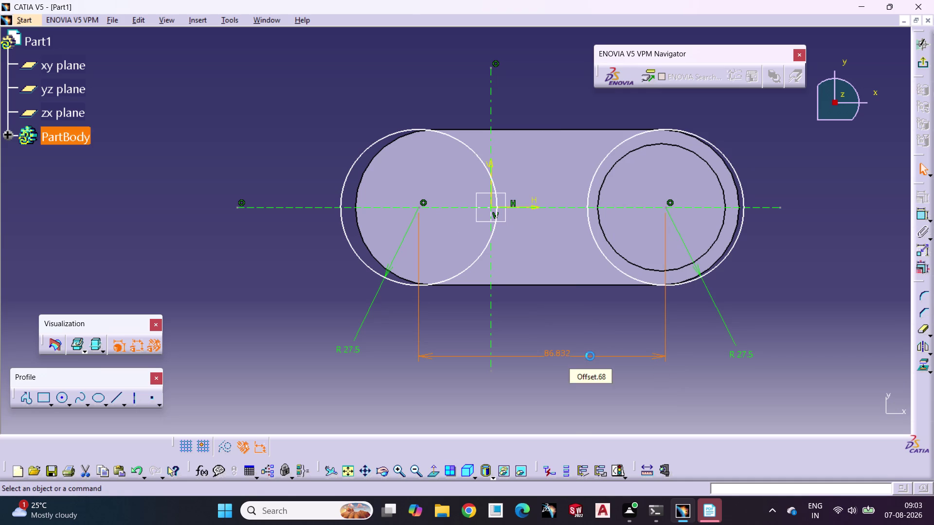
click(804, 312)
Re-dimension the centre distance, set 40, then undo back to 86.832.
click(919, 213)
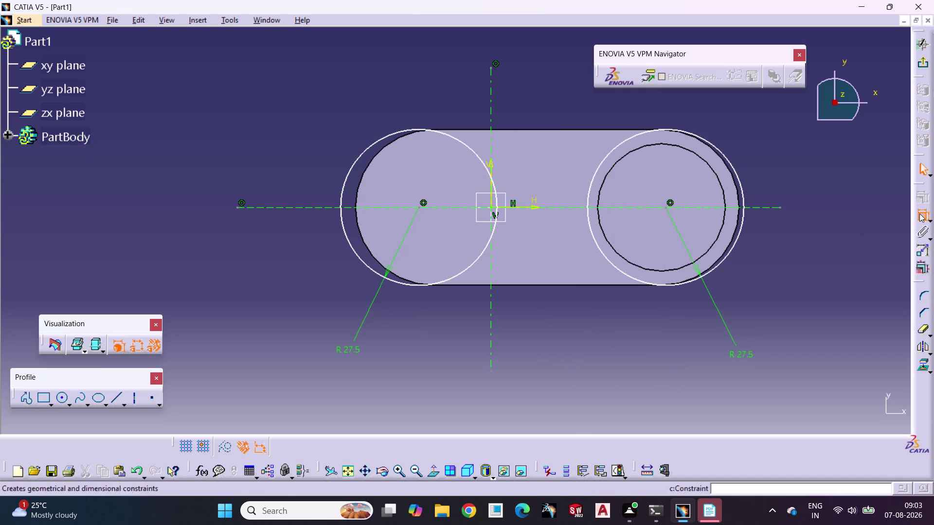
click(667, 208)
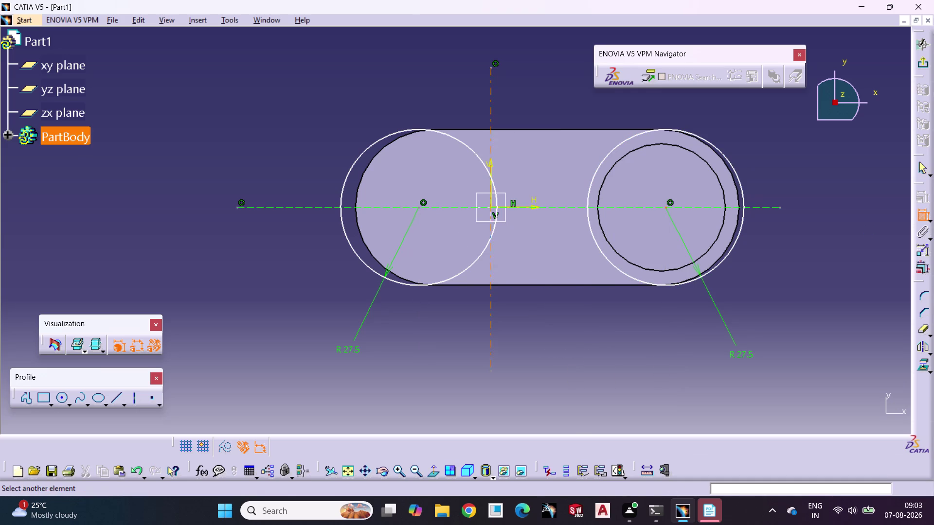
click(418, 208)
click(534, 333)
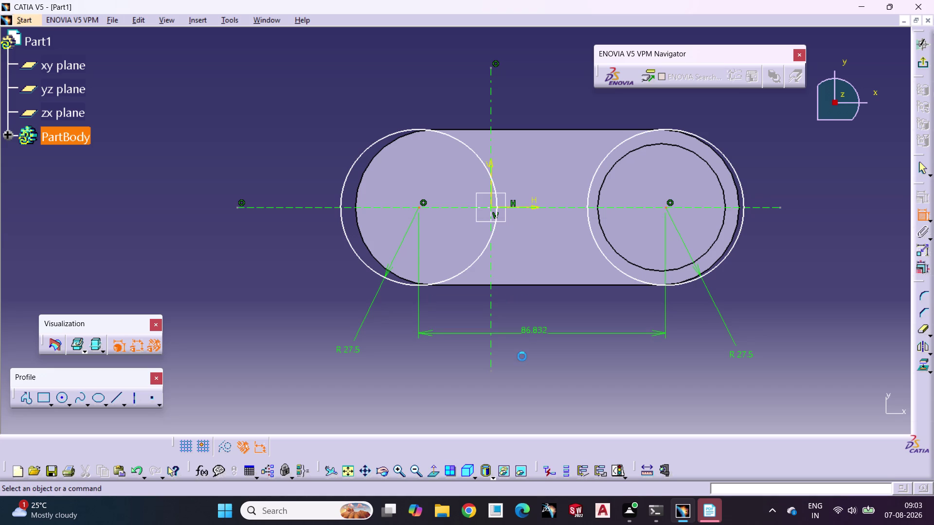
double_click(543, 332)
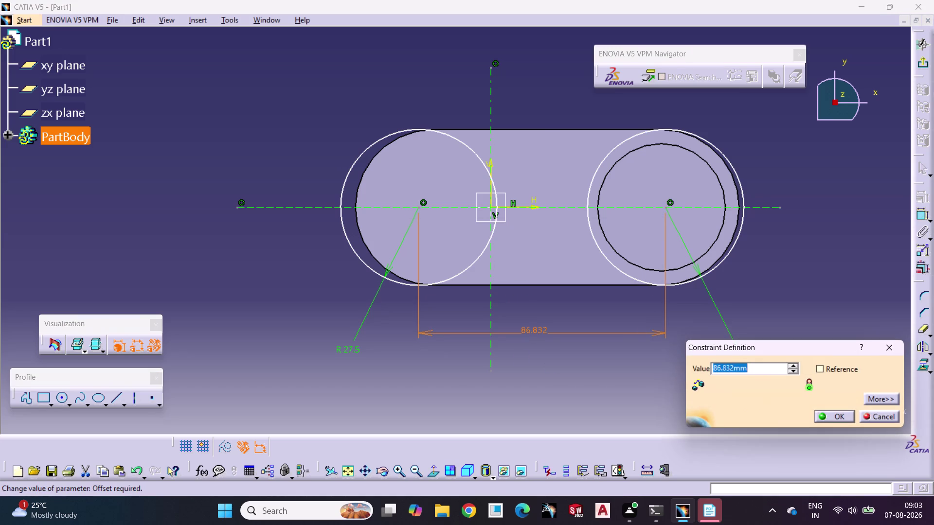
text(40)
key(Return)
click(720, 327)
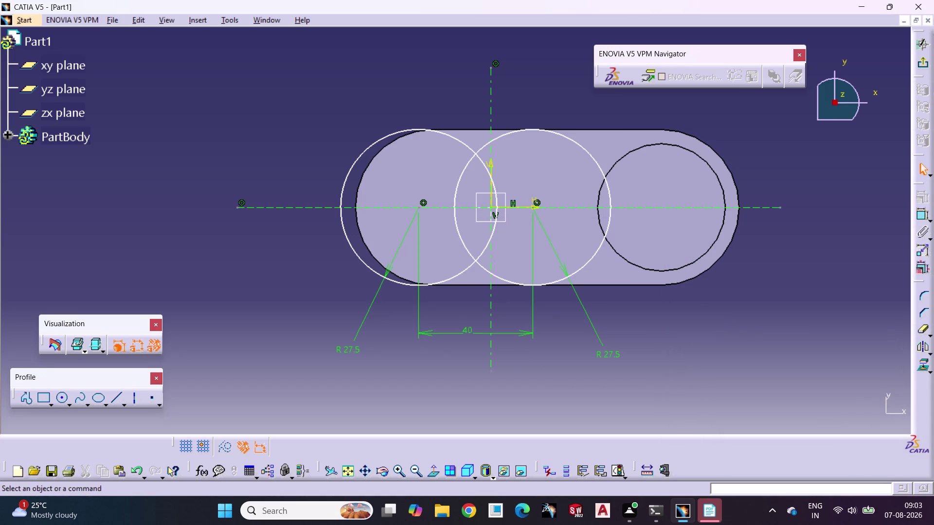
key(ctrl+z)
key(ctrl+z)
click(435, 386)
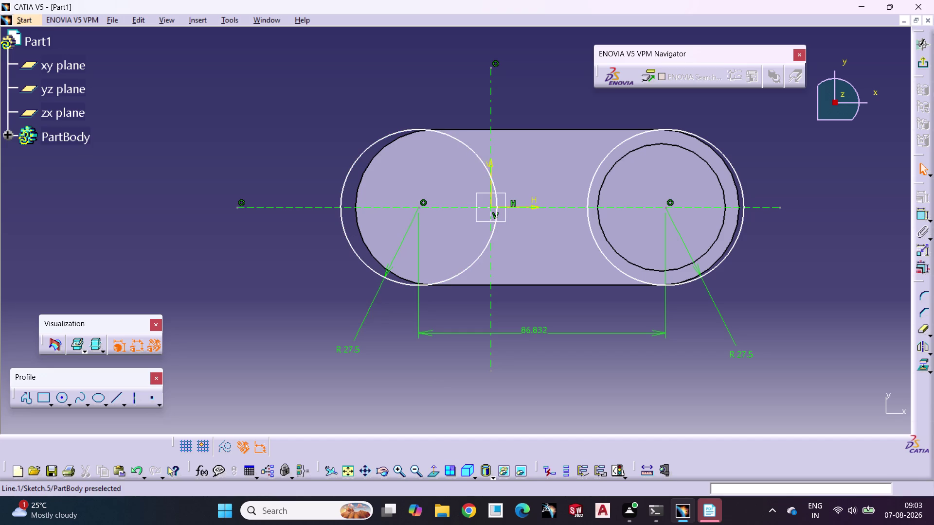
Nudge the sketch circles right and delete the centre-distance dimension.
drag(417, 207, 424, 202)
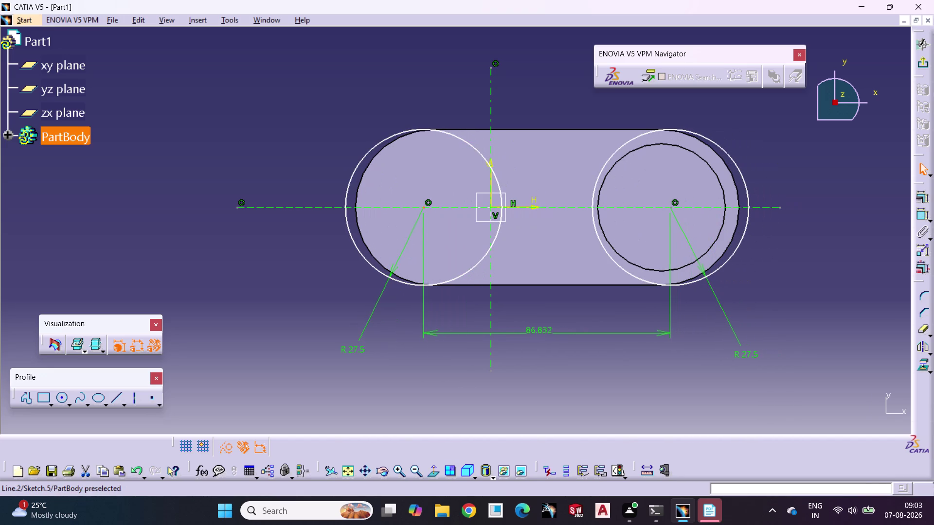
click(584, 336)
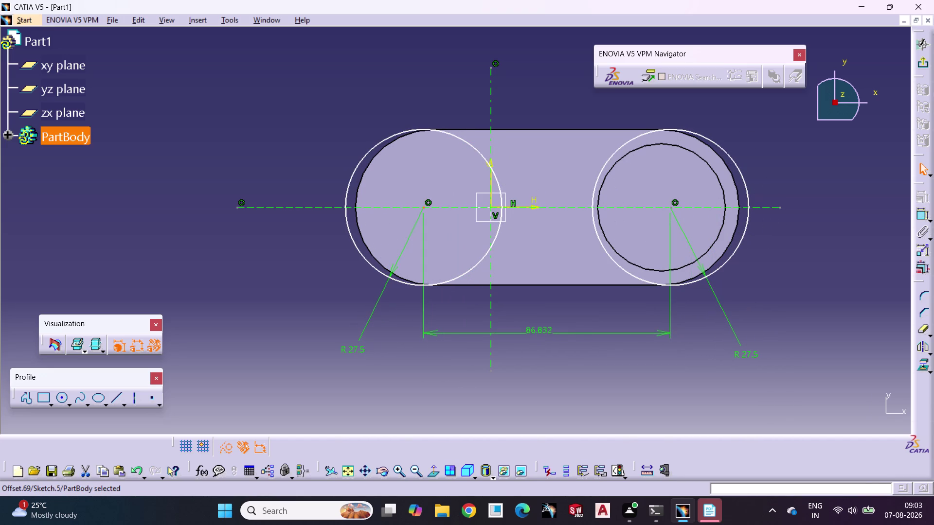
key(Delete)
click(589, 389)
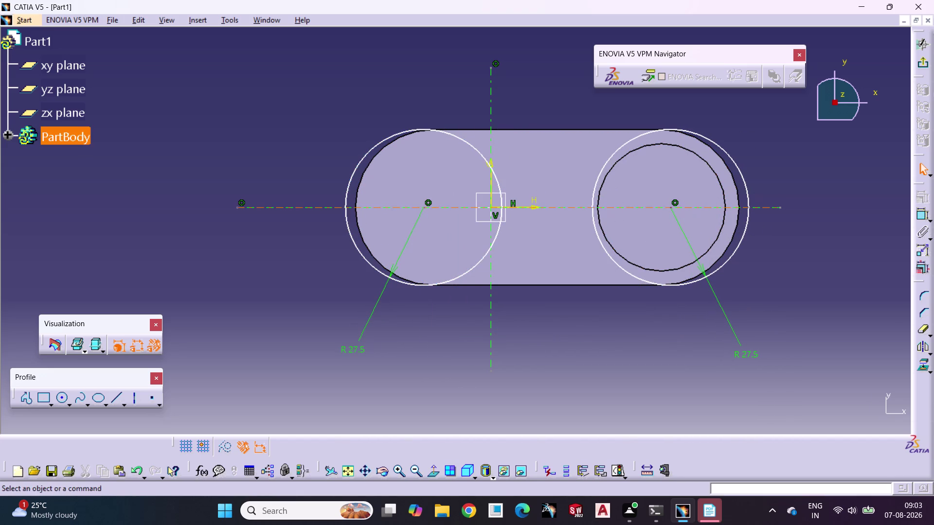
Drag the left circle along the horizontal axis toward the part centre.
drag(423, 207, 513, 216)
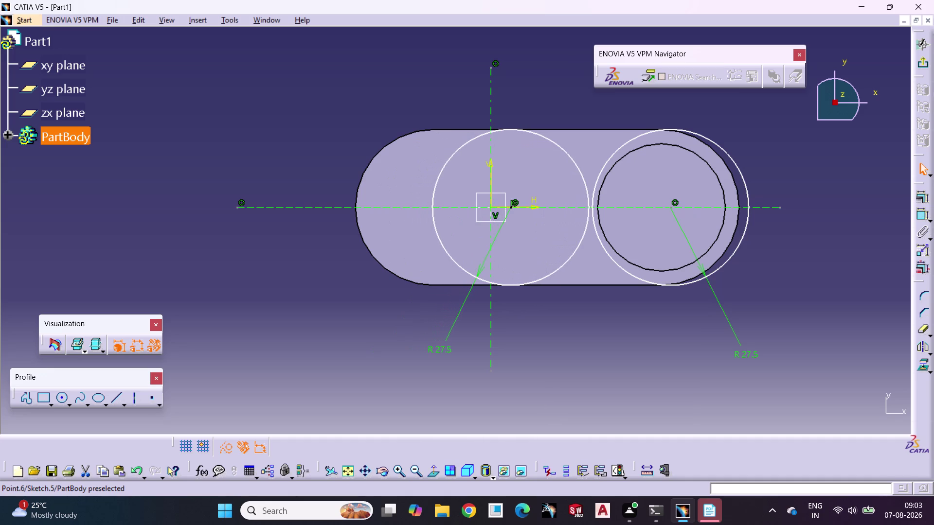
drag(513, 216, 512, 216)
click(542, 355)
drag(517, 208, 539, 205)
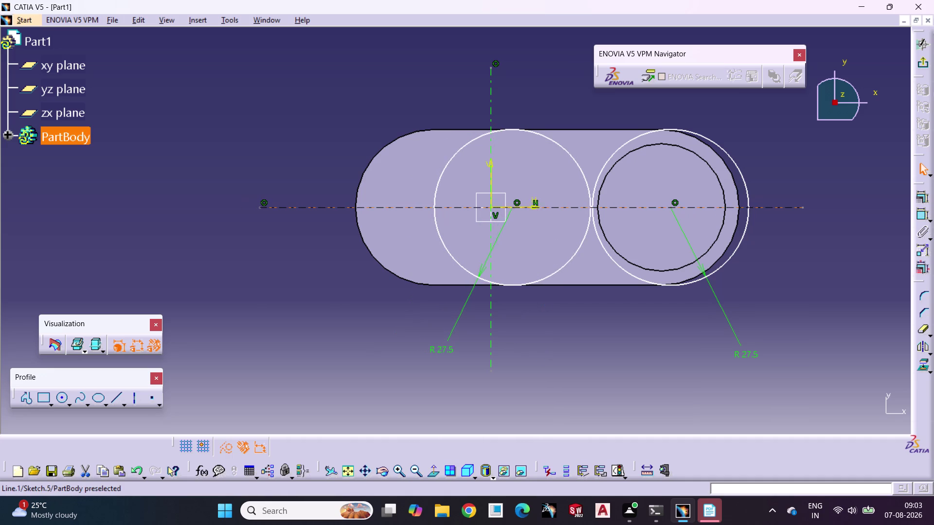
drag(539, 205, 542, 208)
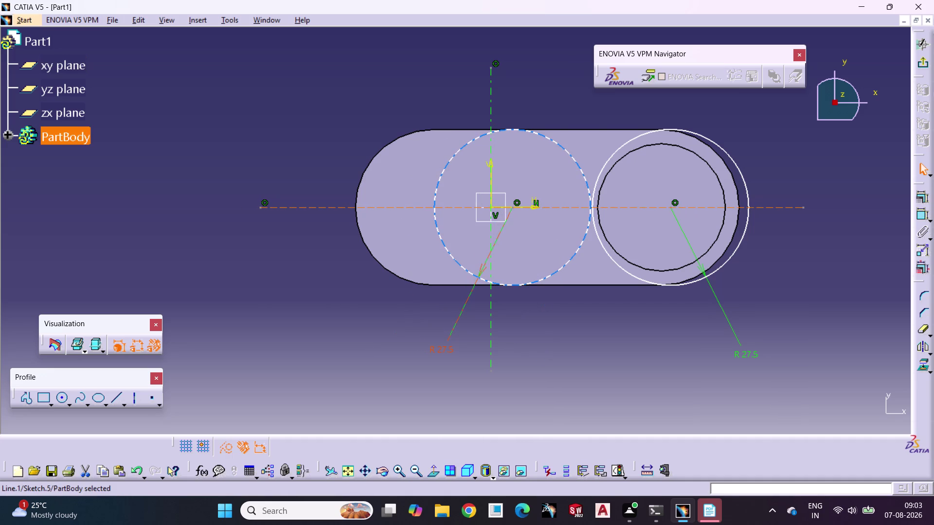
drag(511, 205, 555, 197)
click(554, 197)
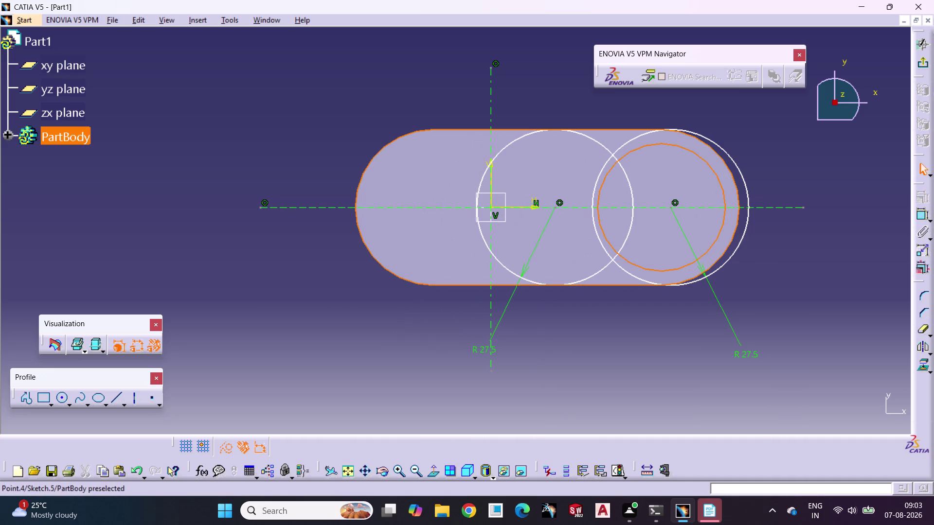
click(604, 361)
Pick the left circle and attempt a constraint, then cancel it.
click(919, 211)
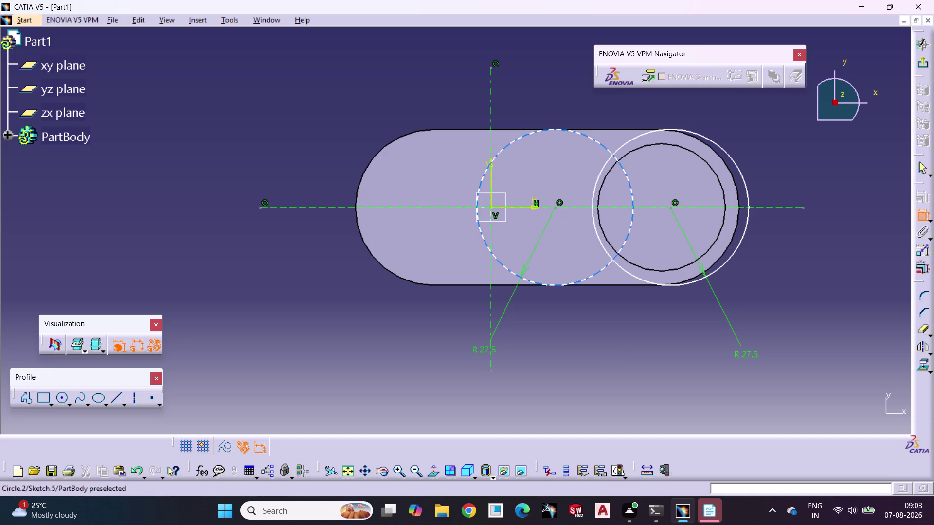
key(Escape)
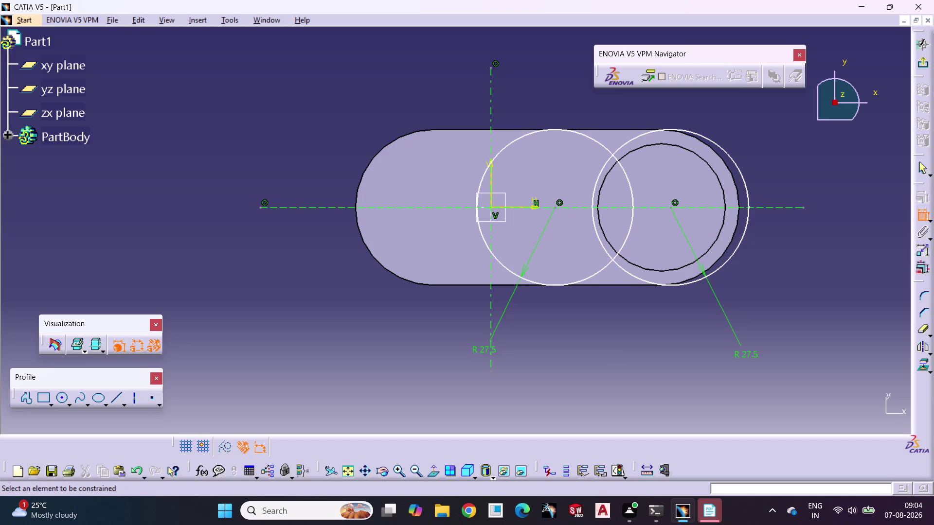
drag(554, 210, 532, 211)
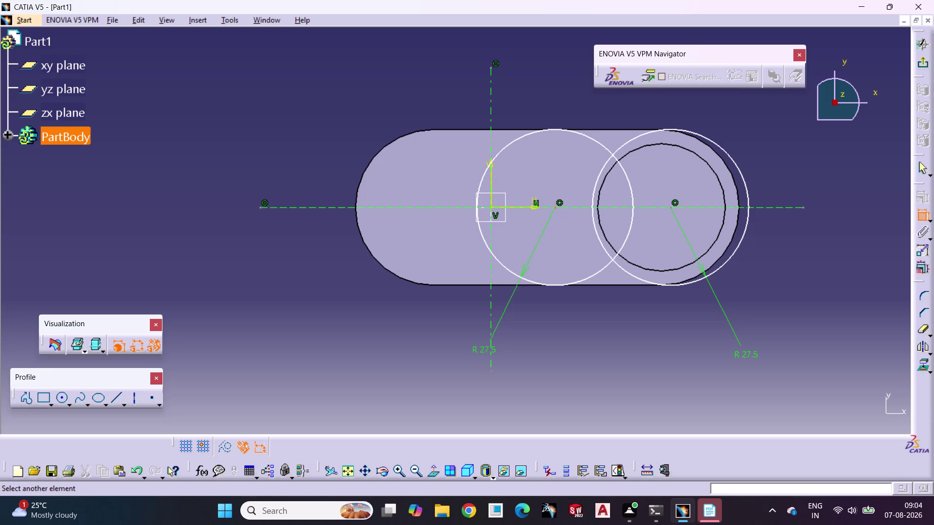
drag(554, 209, 535, 211)
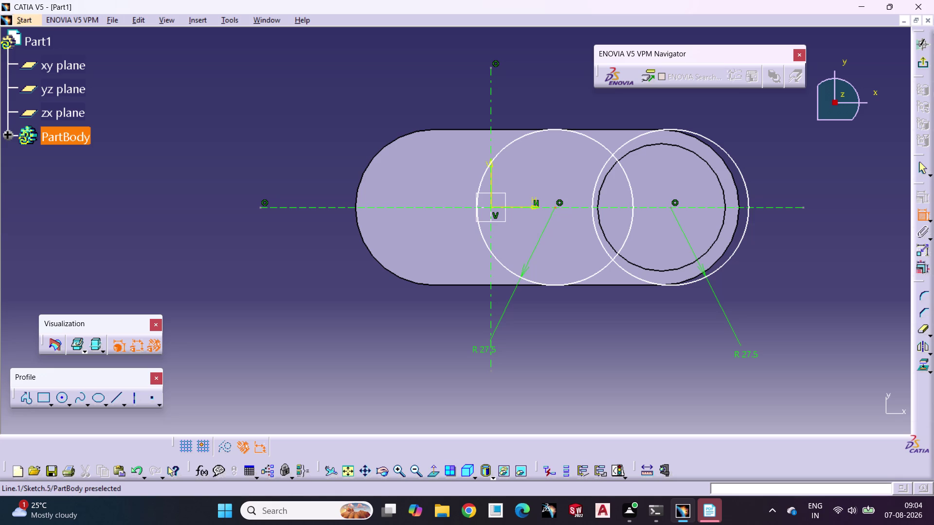
key(Escape)
key(Escape)
Slide the right circle closer to the left one, aligned with the pad's rounded right end.
drag(569, 393, 570, 392)
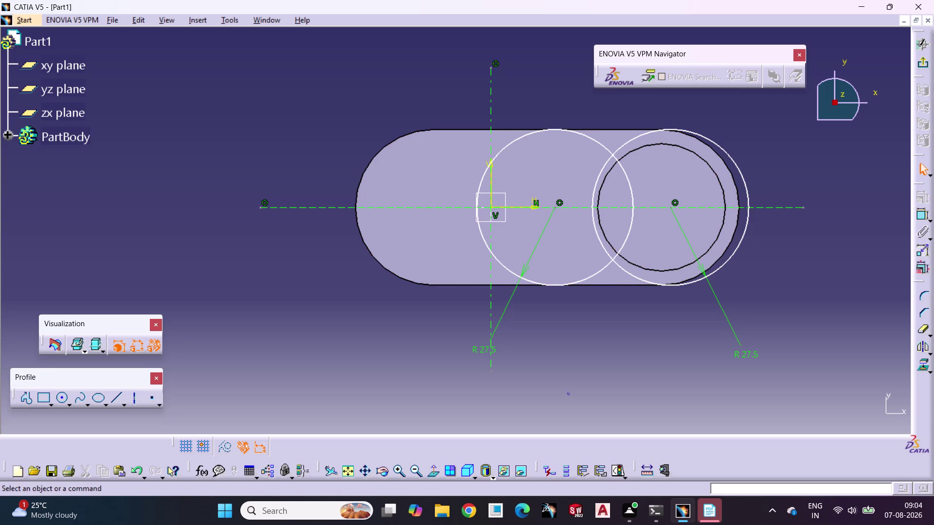
drag(569, 393, 571, 381)
drag(553, 208, 529, 211)
drag(670, 207, 641, 211)
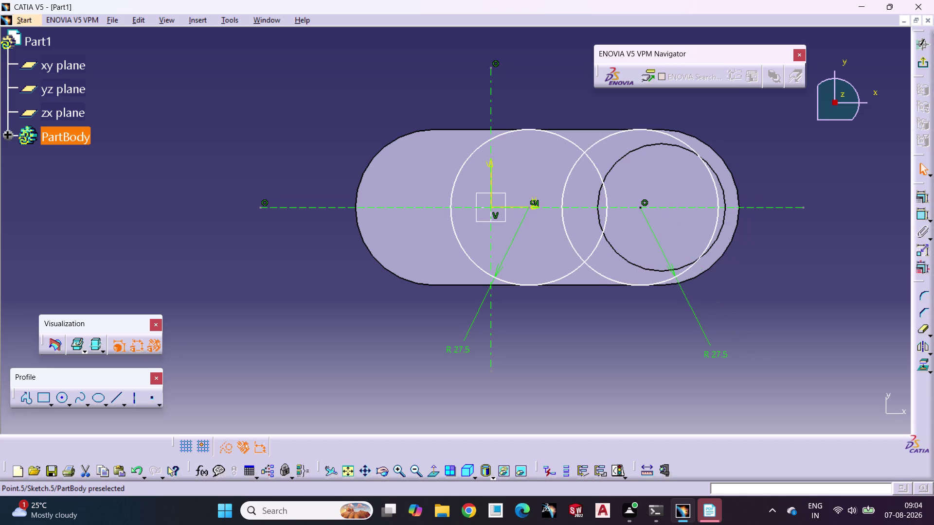
drag(640, 211, 651, 219)
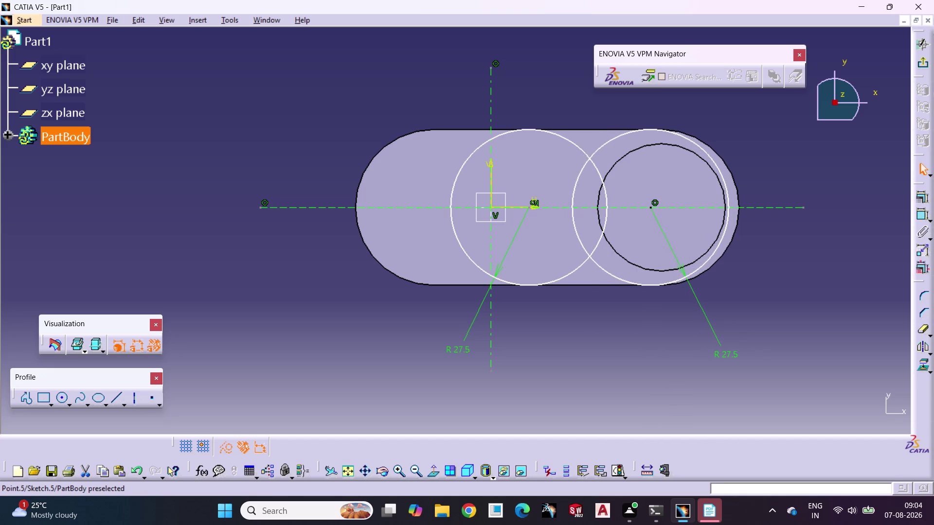
drag(651, 218, 659, 221)
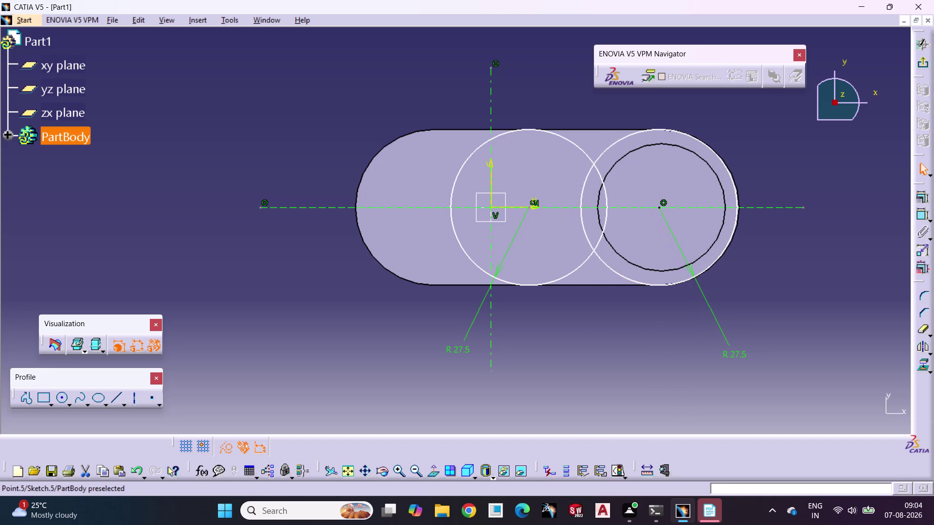
drag(659, 221, 660, 217)
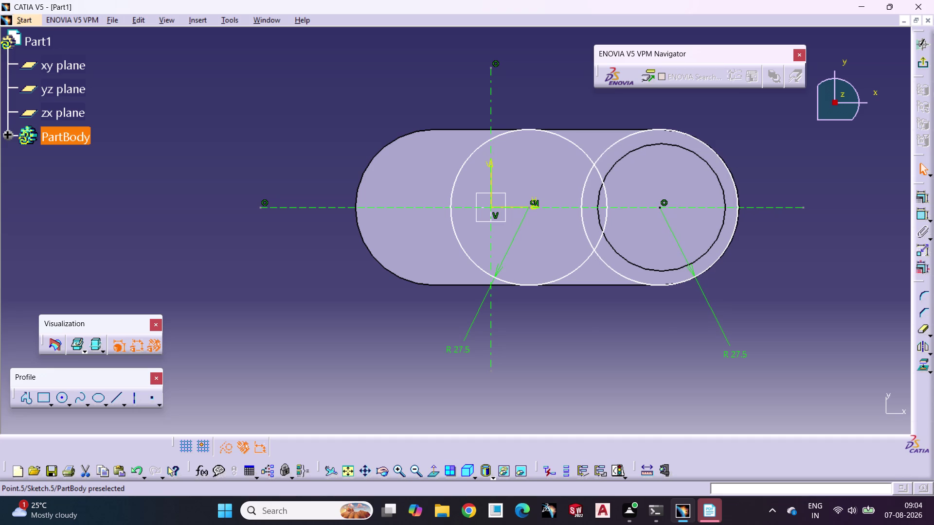
drag(660, 217, 660, 216)
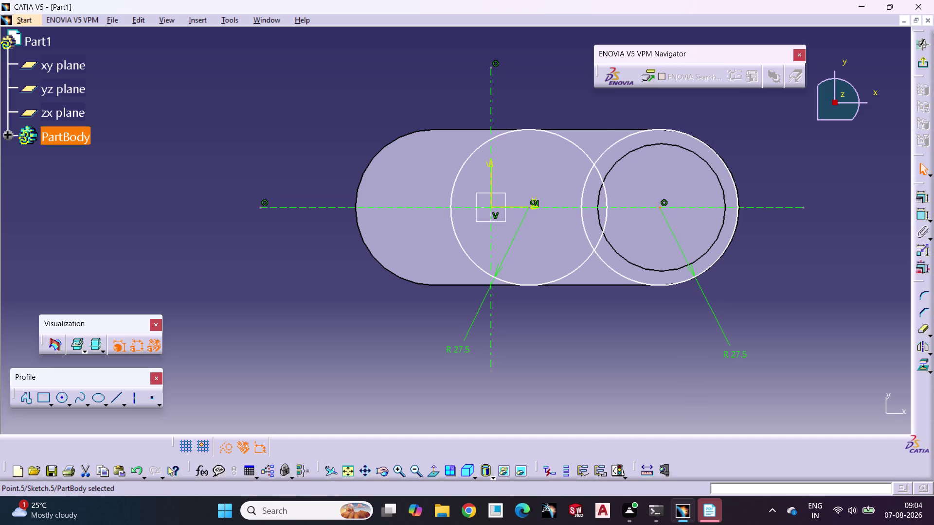
Dimension the distance between the two circle centres and set it to 40.
click(601, 360)
click(919, 216)
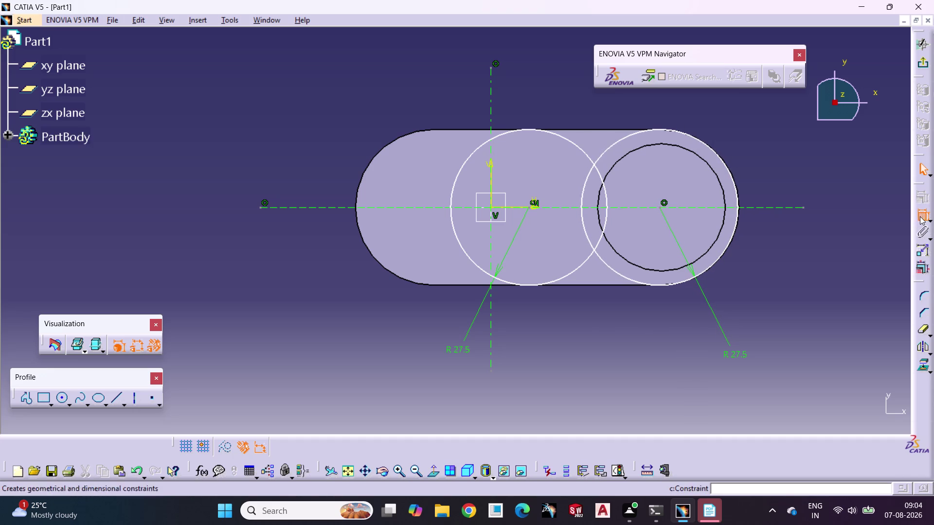
click(660, 207)
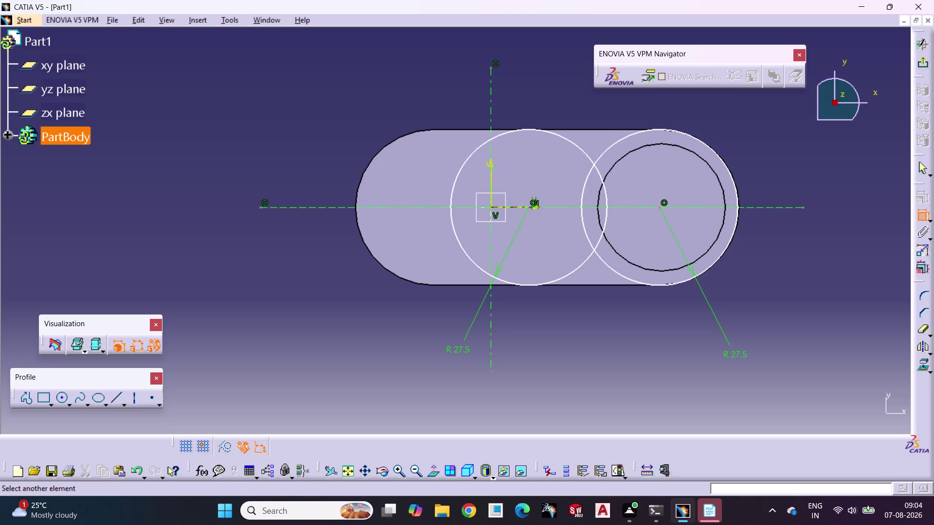
click(530, 207)
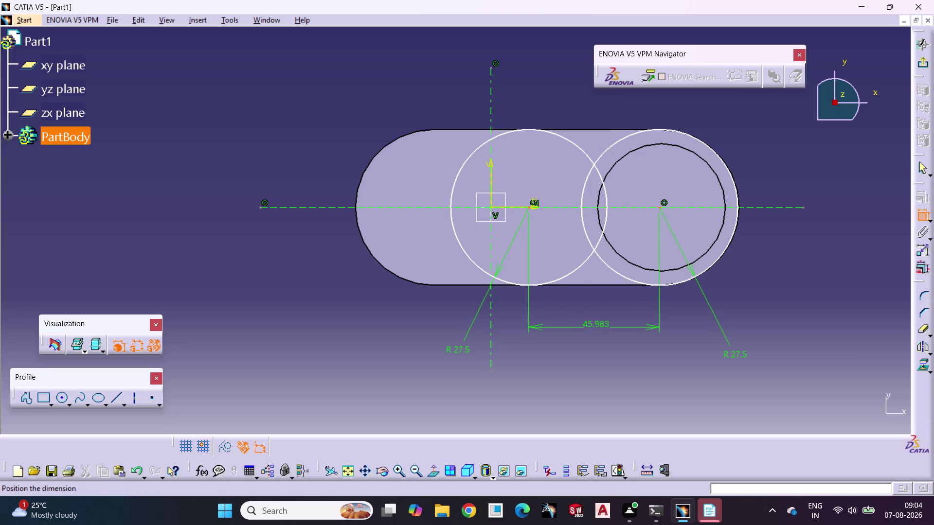
triple_click(600, 327)
double_click(600, 327)
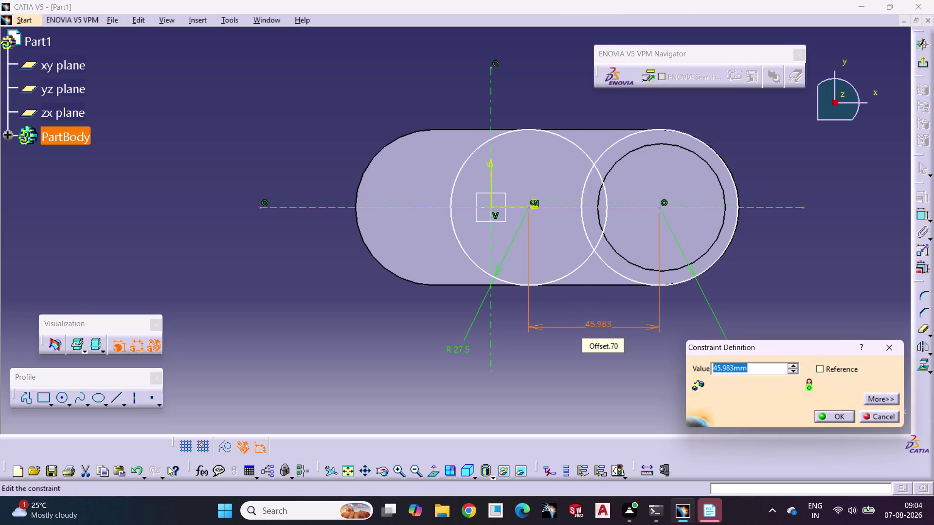
text(40)
key(Return)
Shift the constrained circle pair along the horizontal axis to fine-tune their position.
click(618, 387)
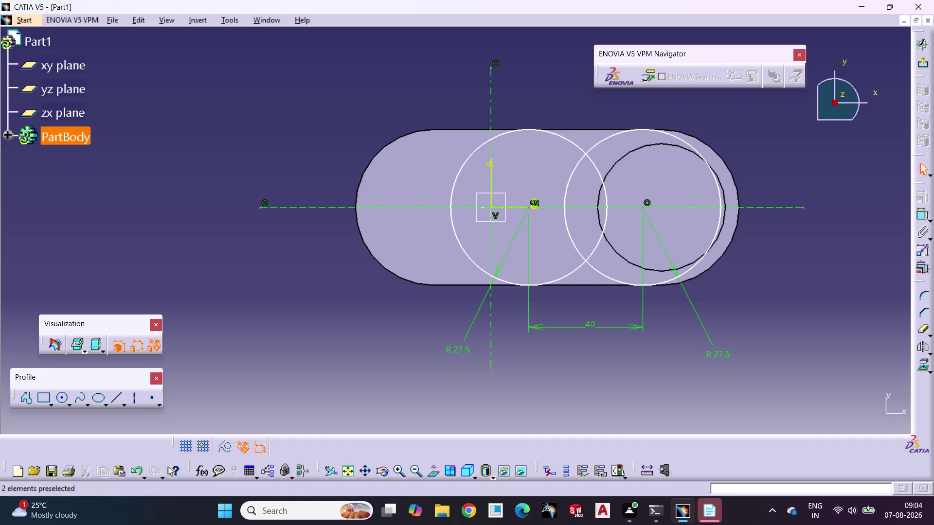
drag(645, 208, 657, 208)
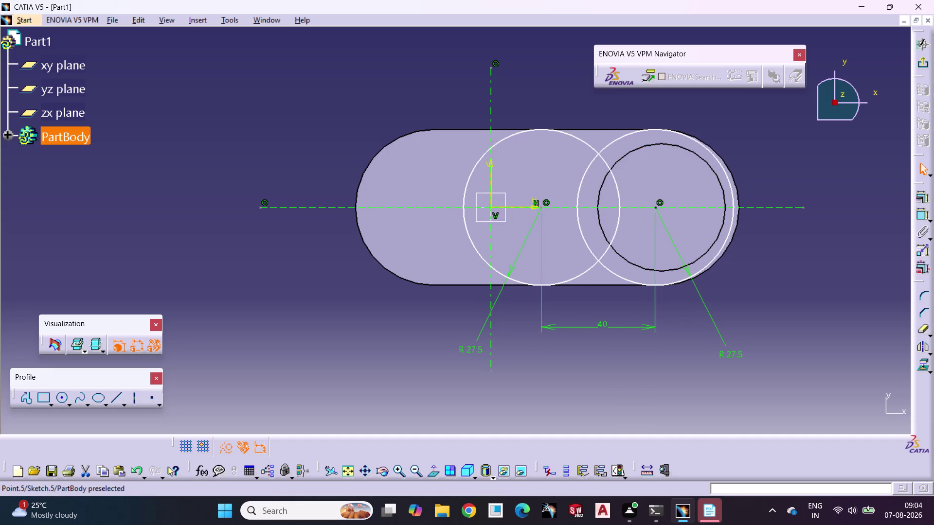
drag(658, 207, 659, 208)
click(580, 404)
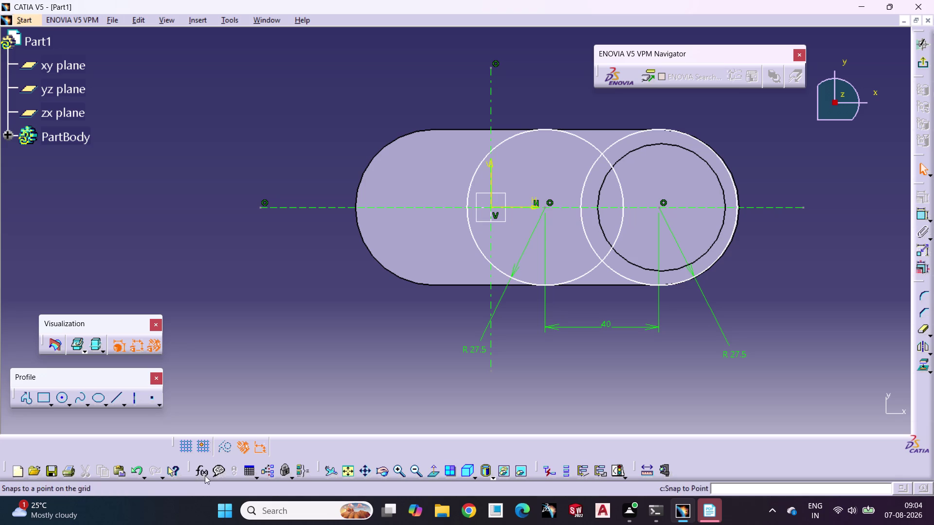
click(380, 472)
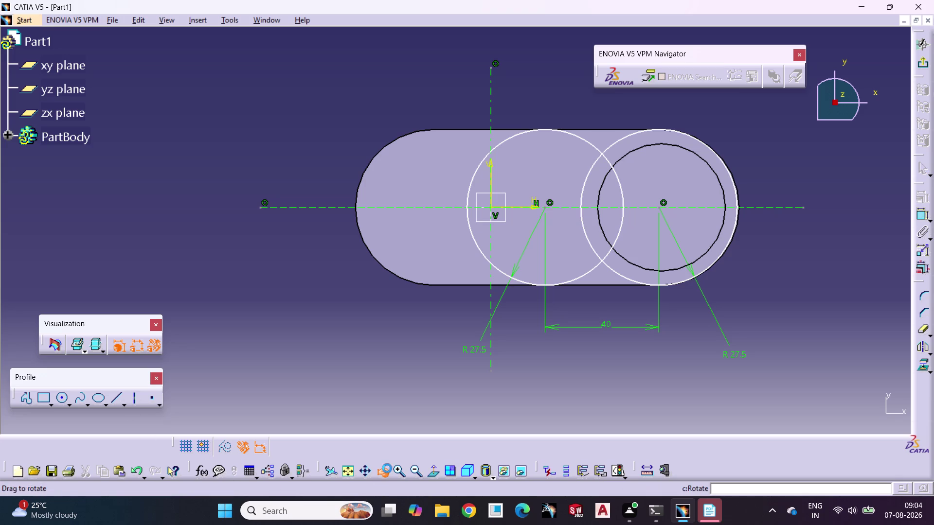
drag(736, 289, 703, 307)
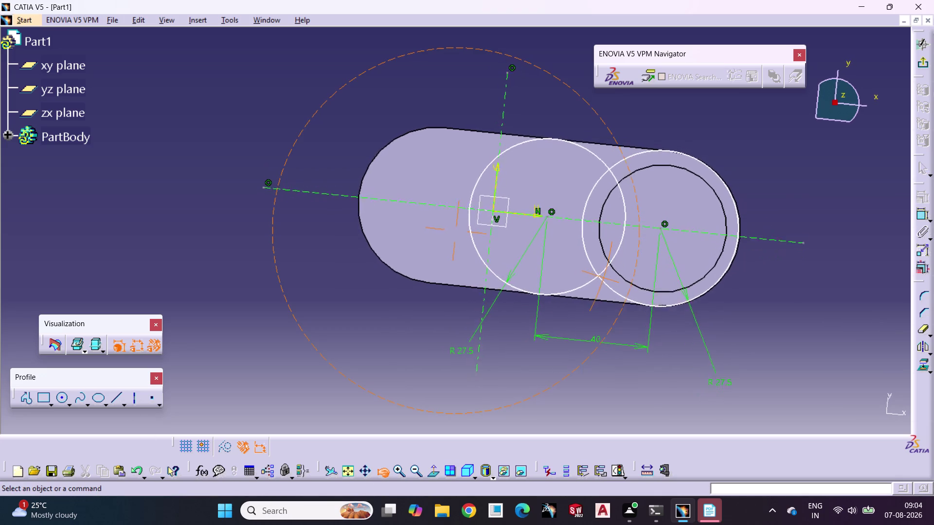
drag(703, 307, 489, 232)
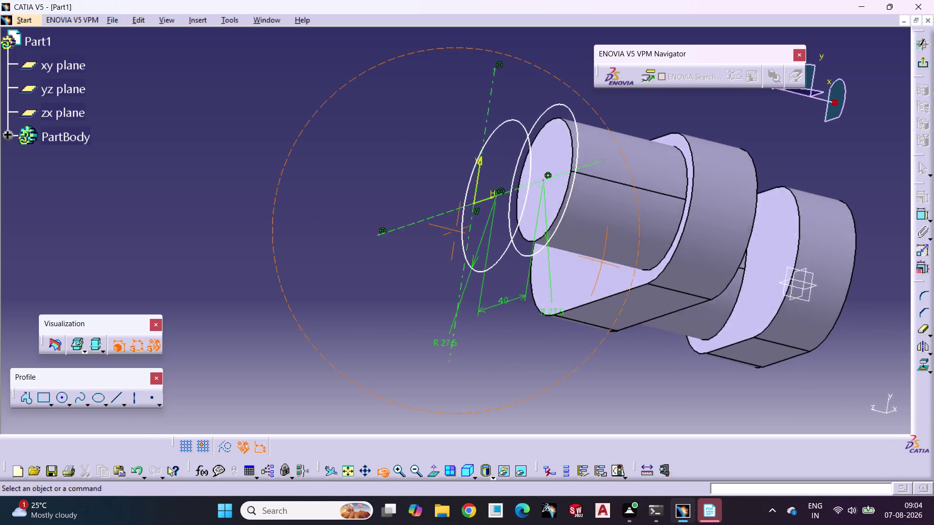
drag(489, 232, 618, 262)
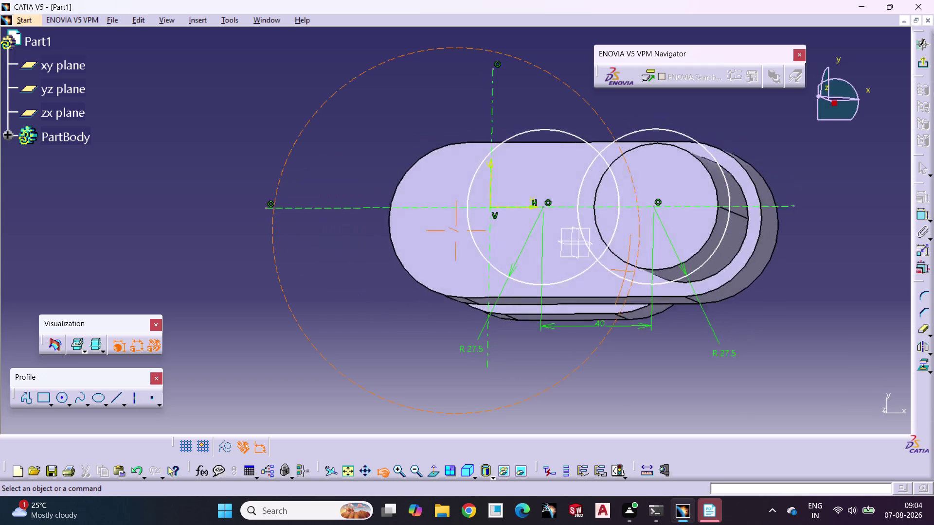
drag(618, 262, 632, 274)
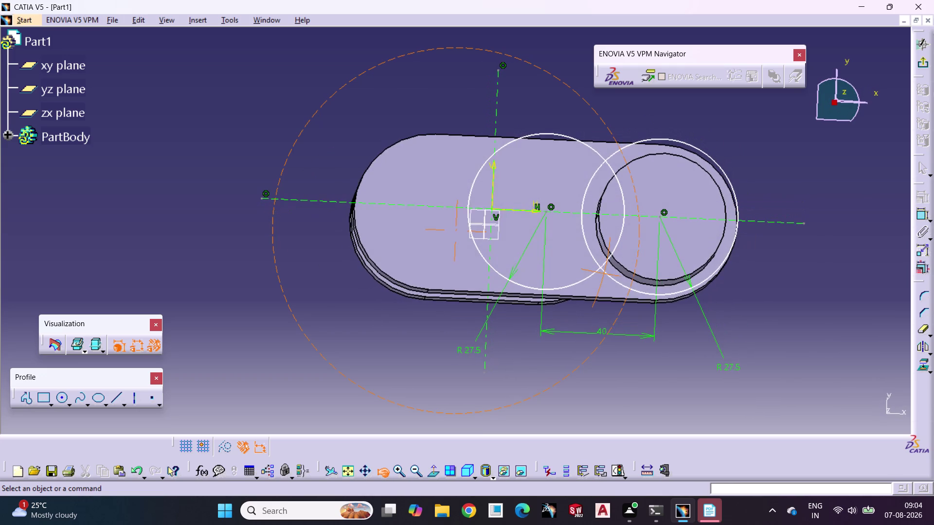
drag(631, 274, 631, 274)
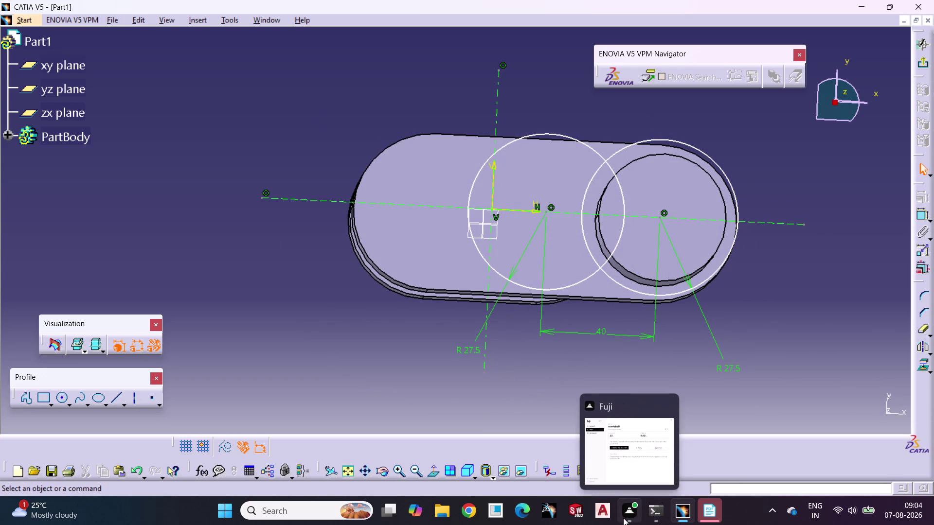